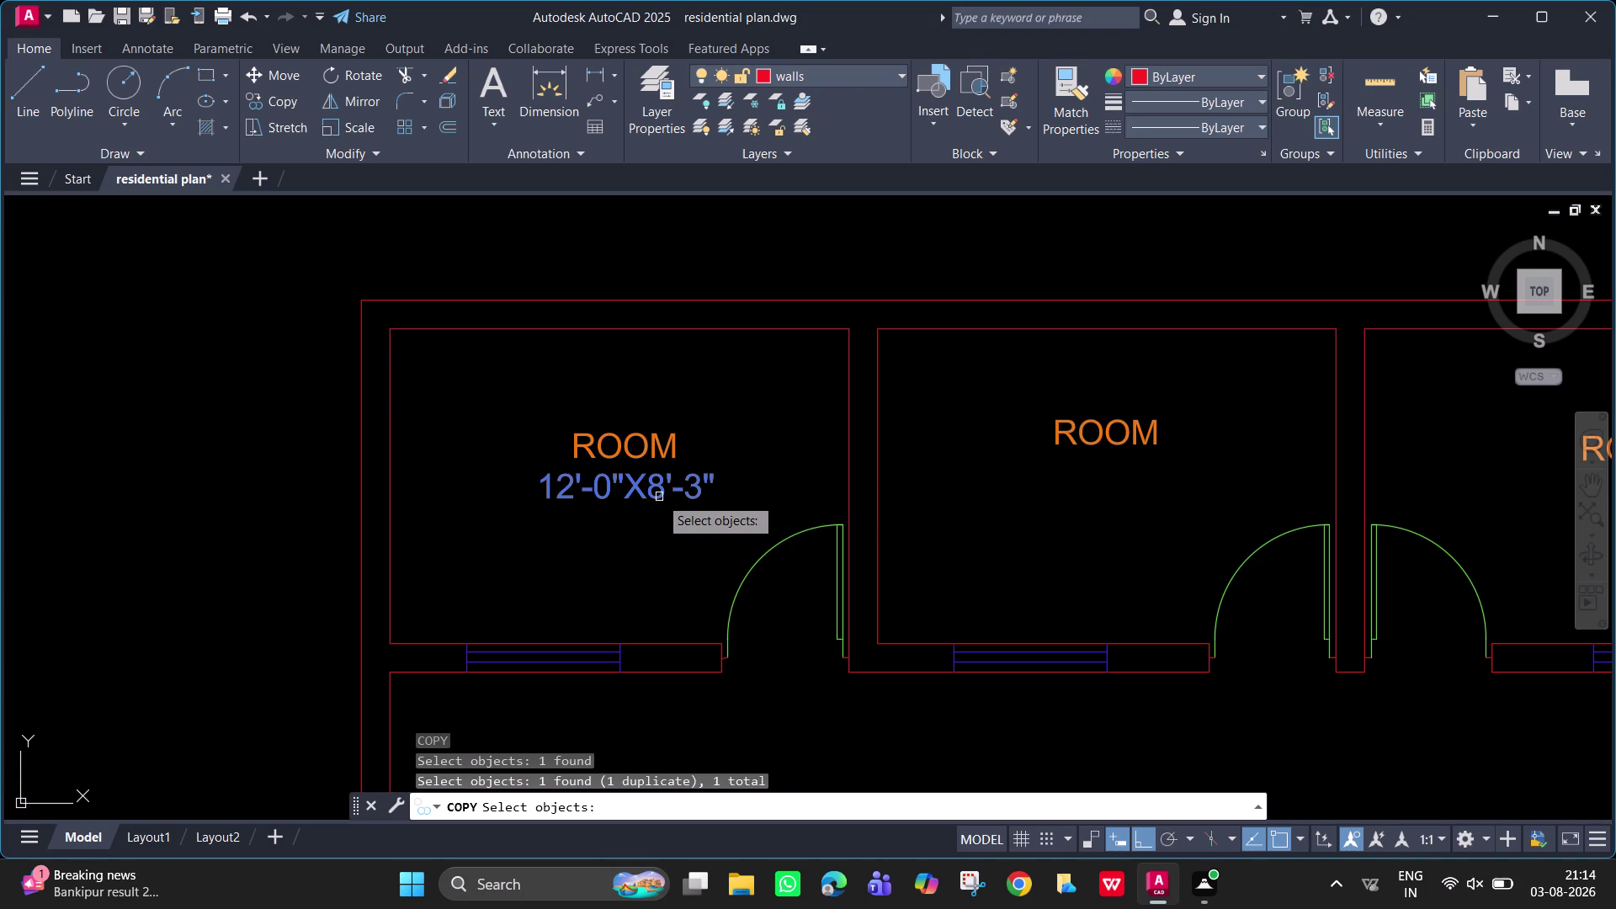
Copy the 12'-0"X8'-3" size label into the middle and right rooms.
click(659, 496)
key(space)
click(659, 496)
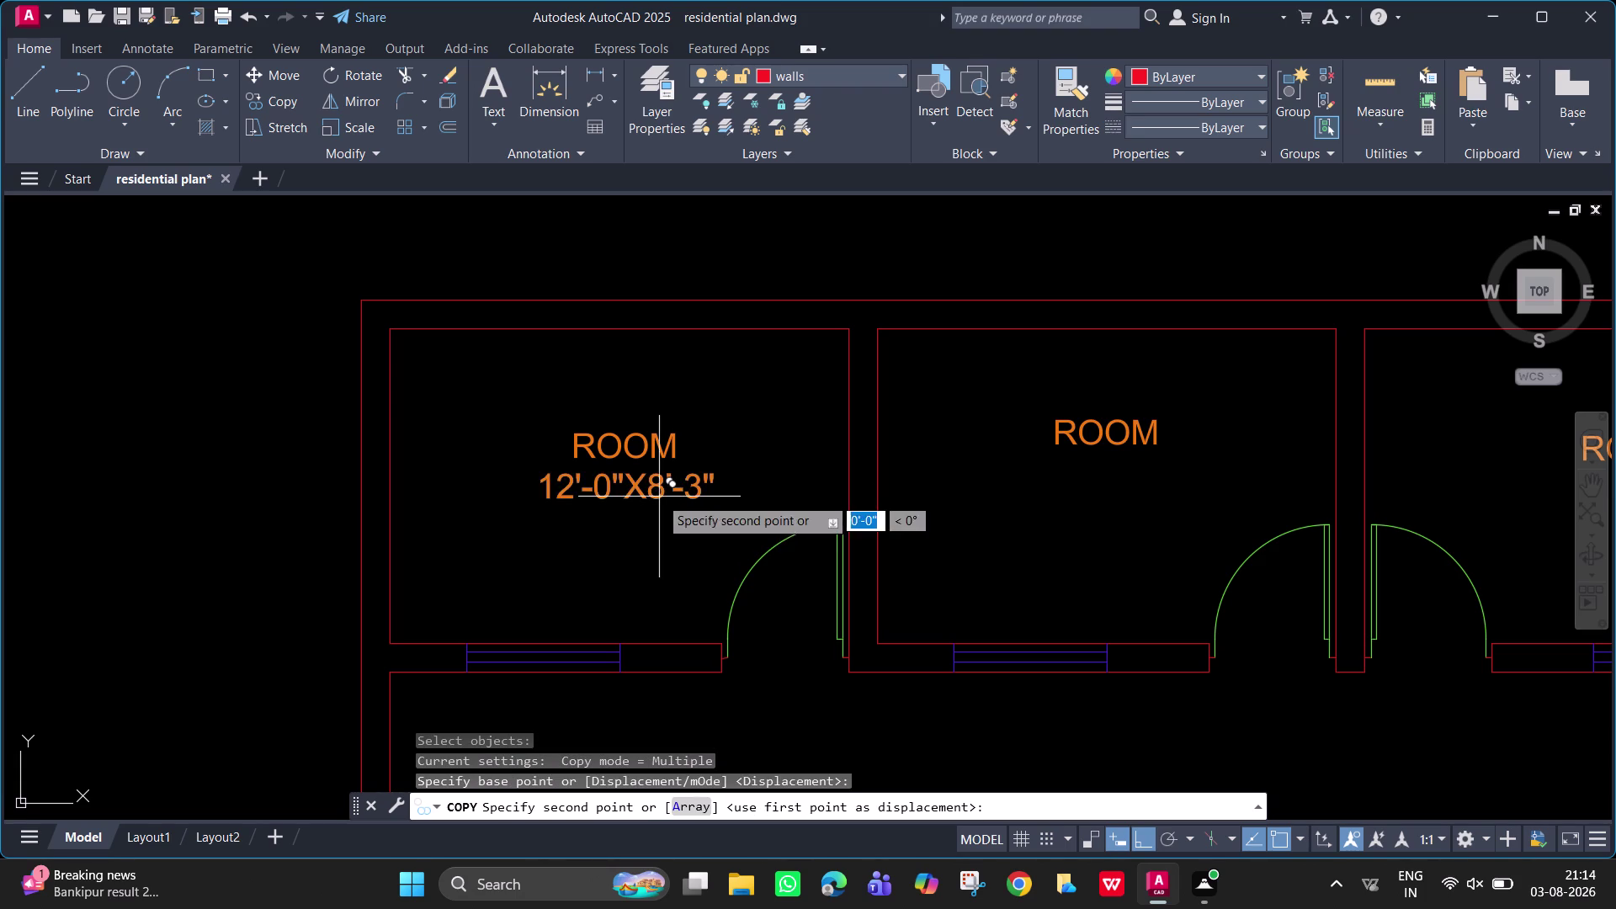
click(1135, 471)
middle_drag(1492, 462, 1324, 479)
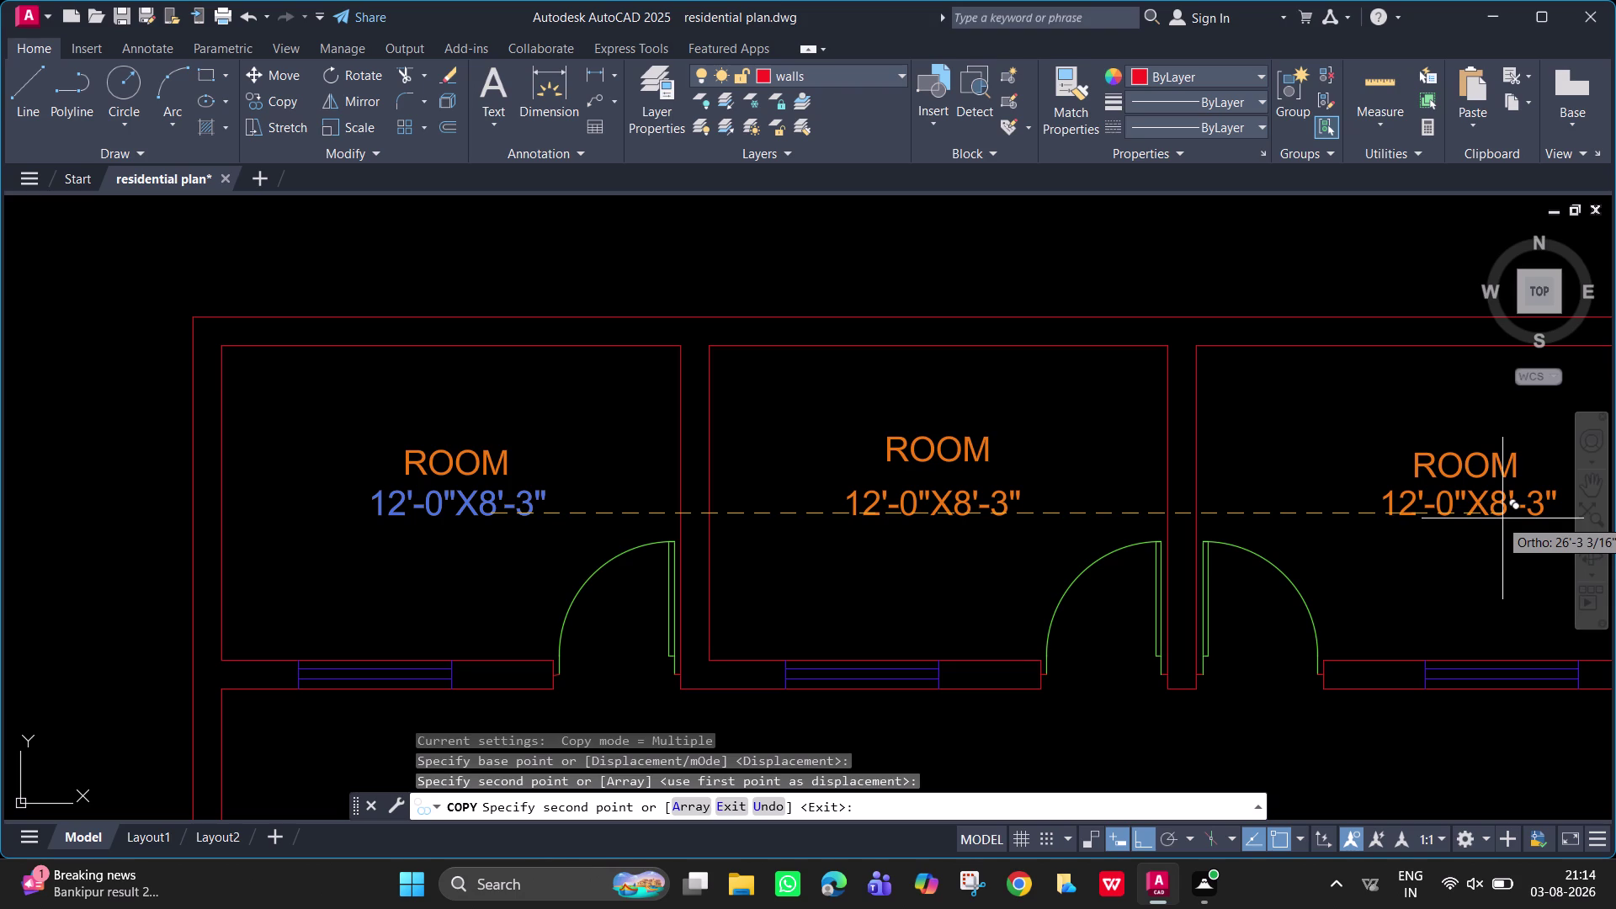
click(1498, 518)
key(Escape)
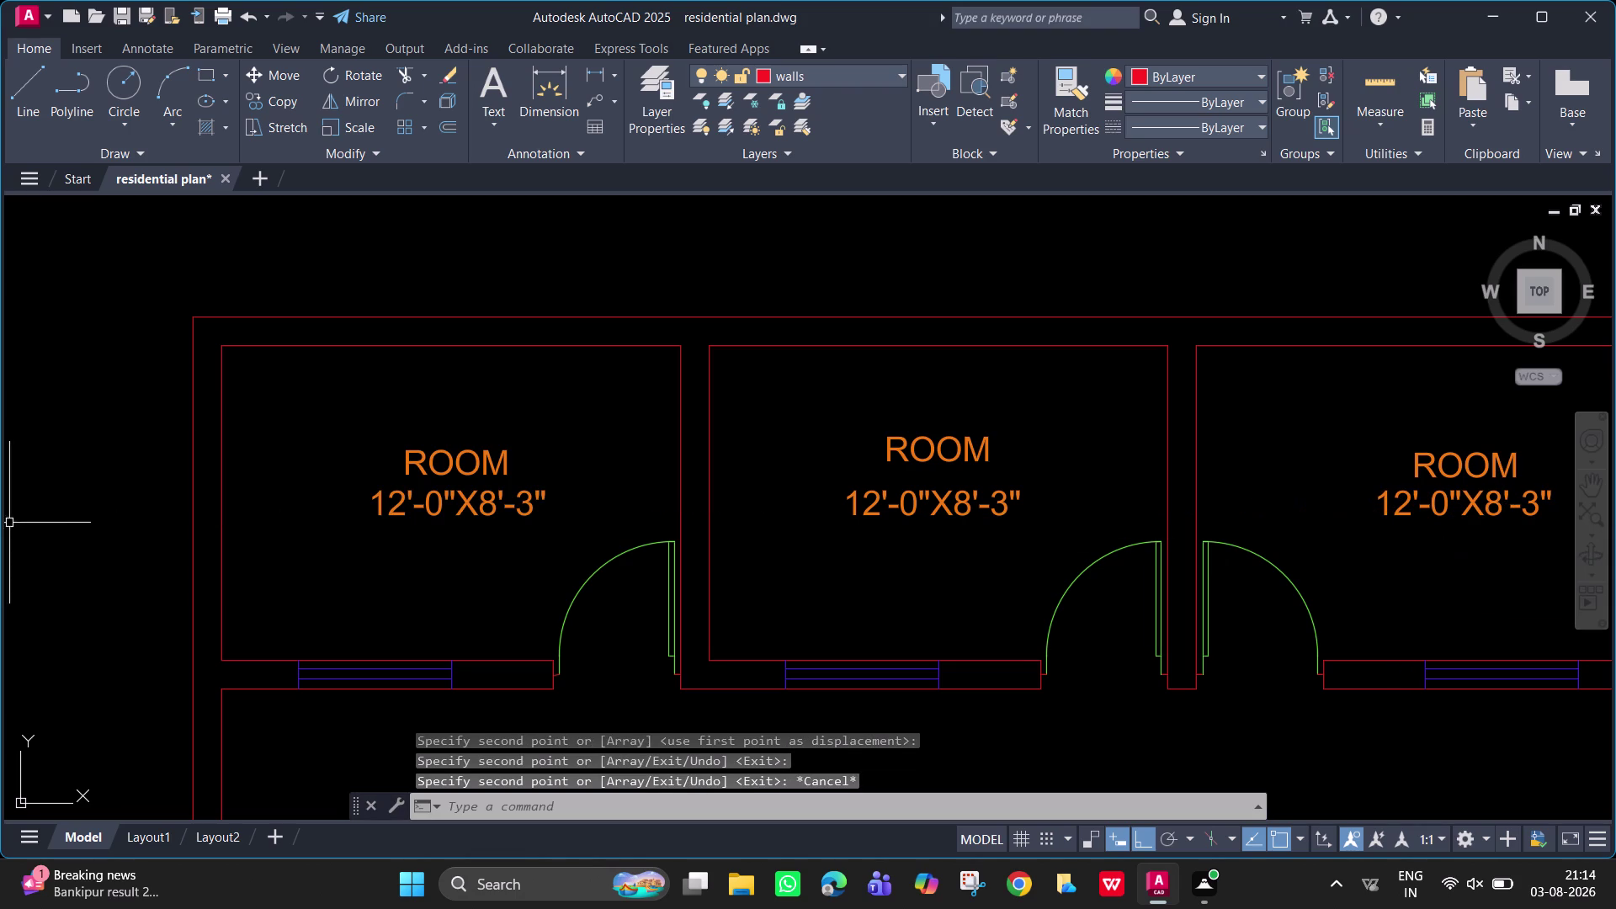
Delete the middle room's ROOM label and copy the left room's ROOM label there, above the size.
click(932, 452)
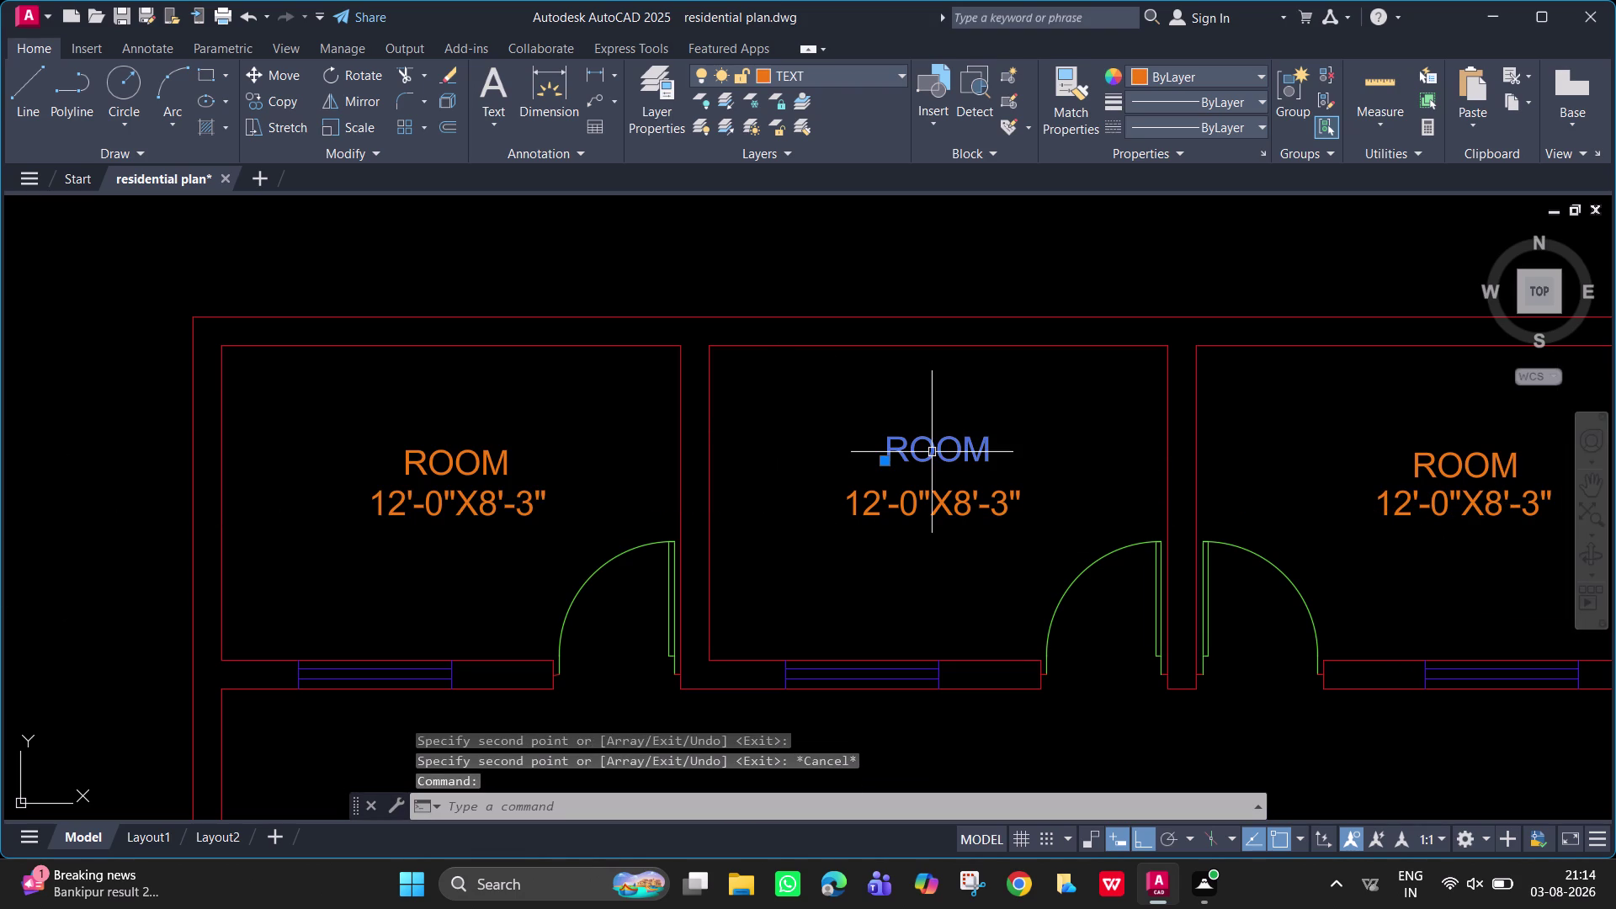
key(Delete)
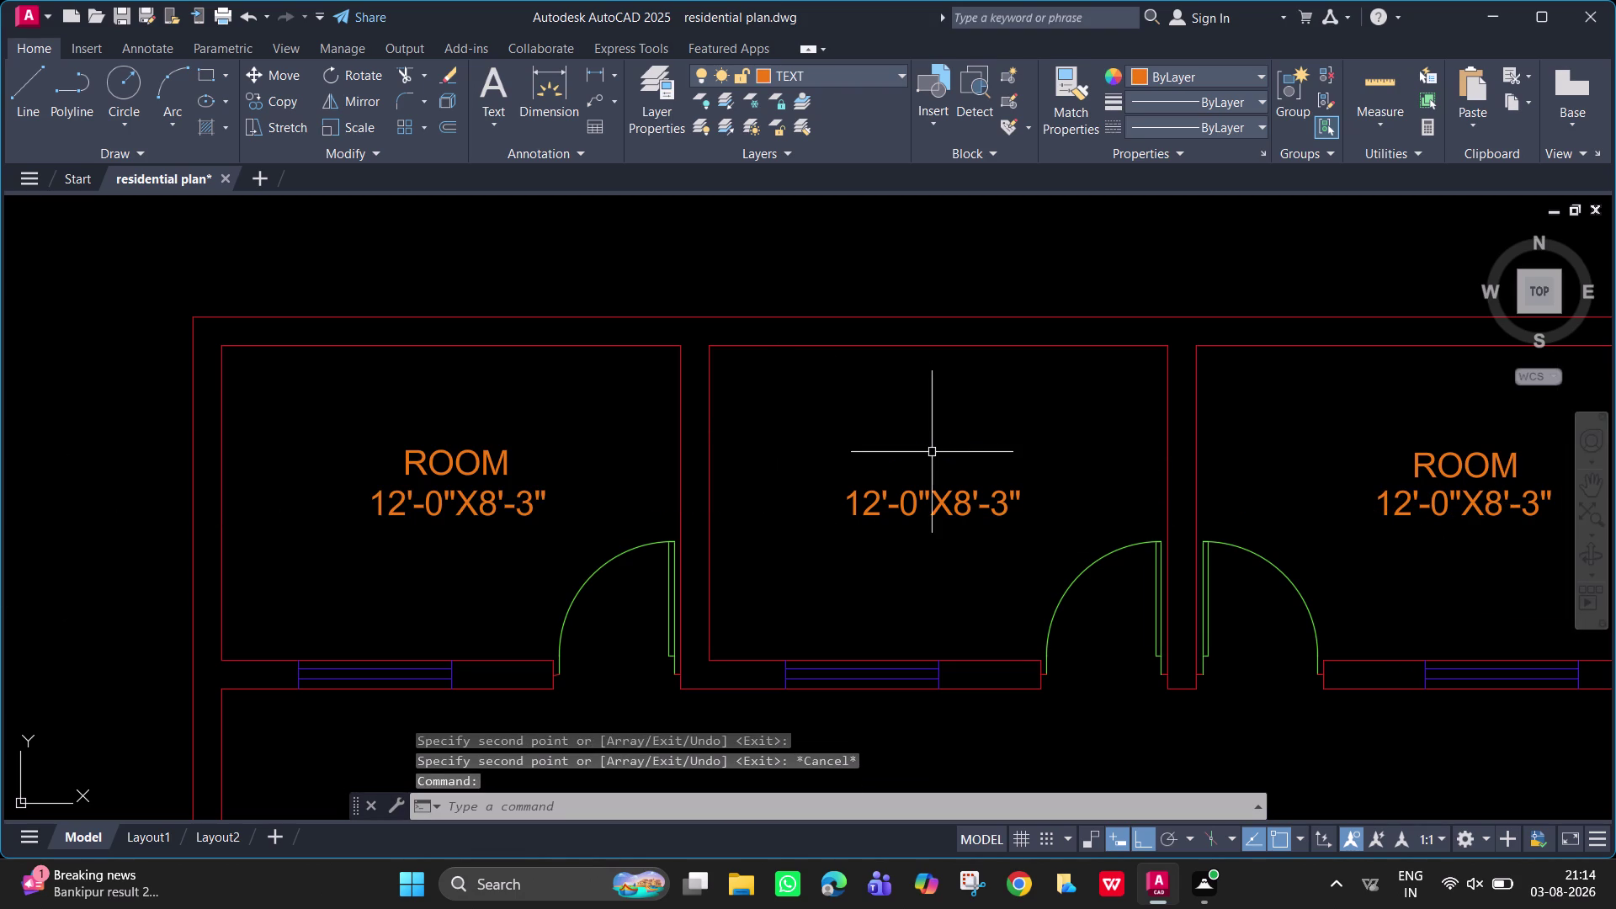
click(472, 459)
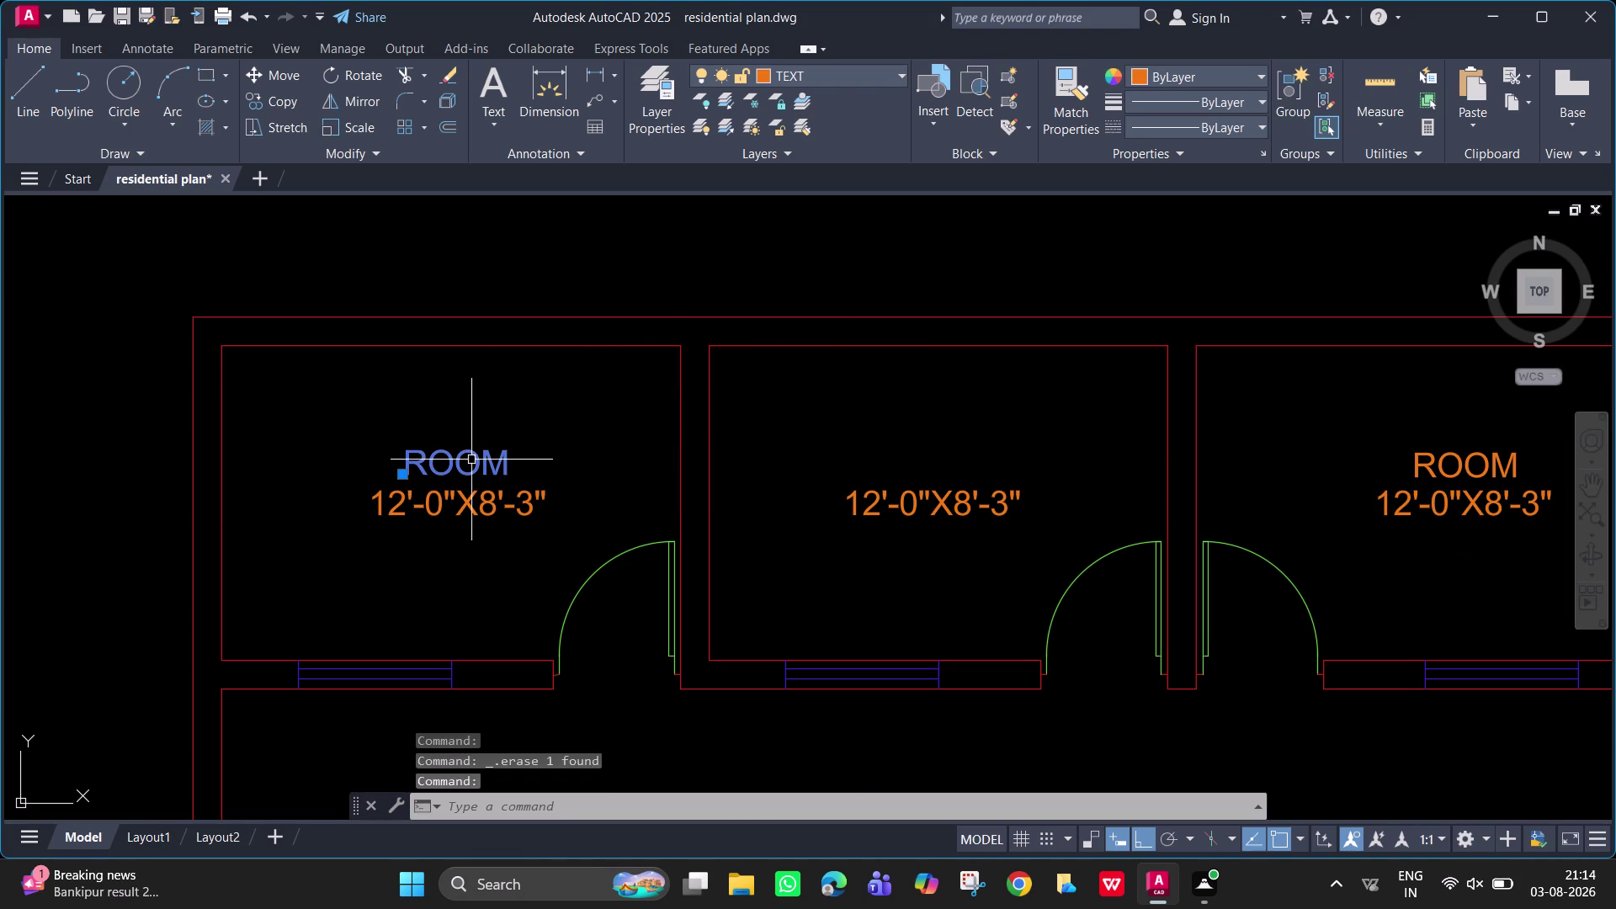
text(CO)
key(space)
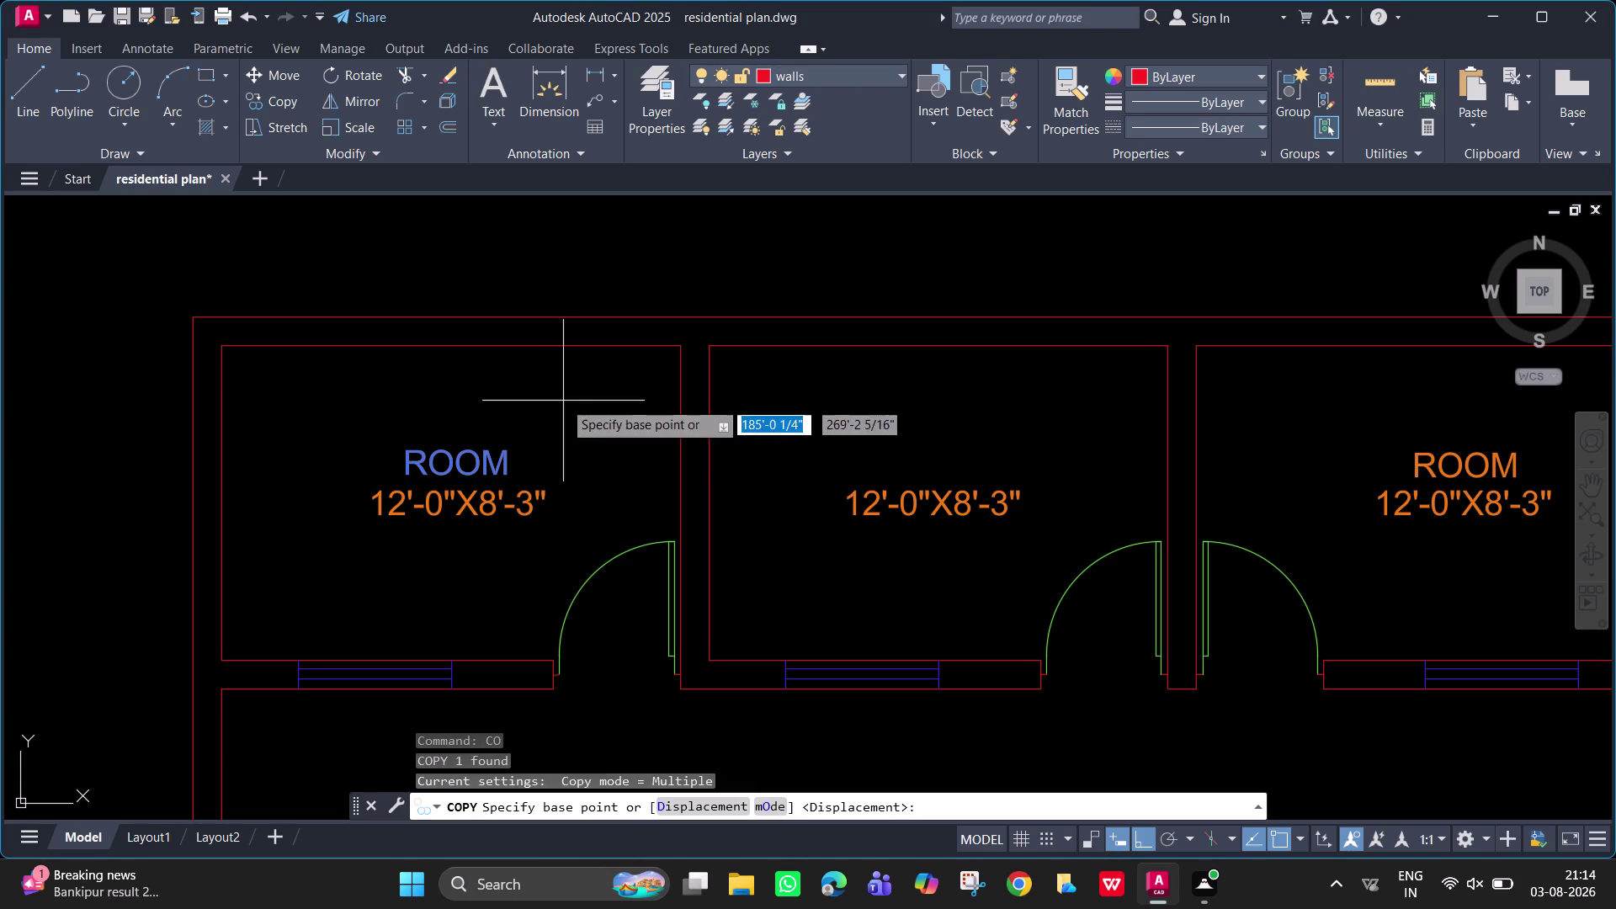
click(451, 472)
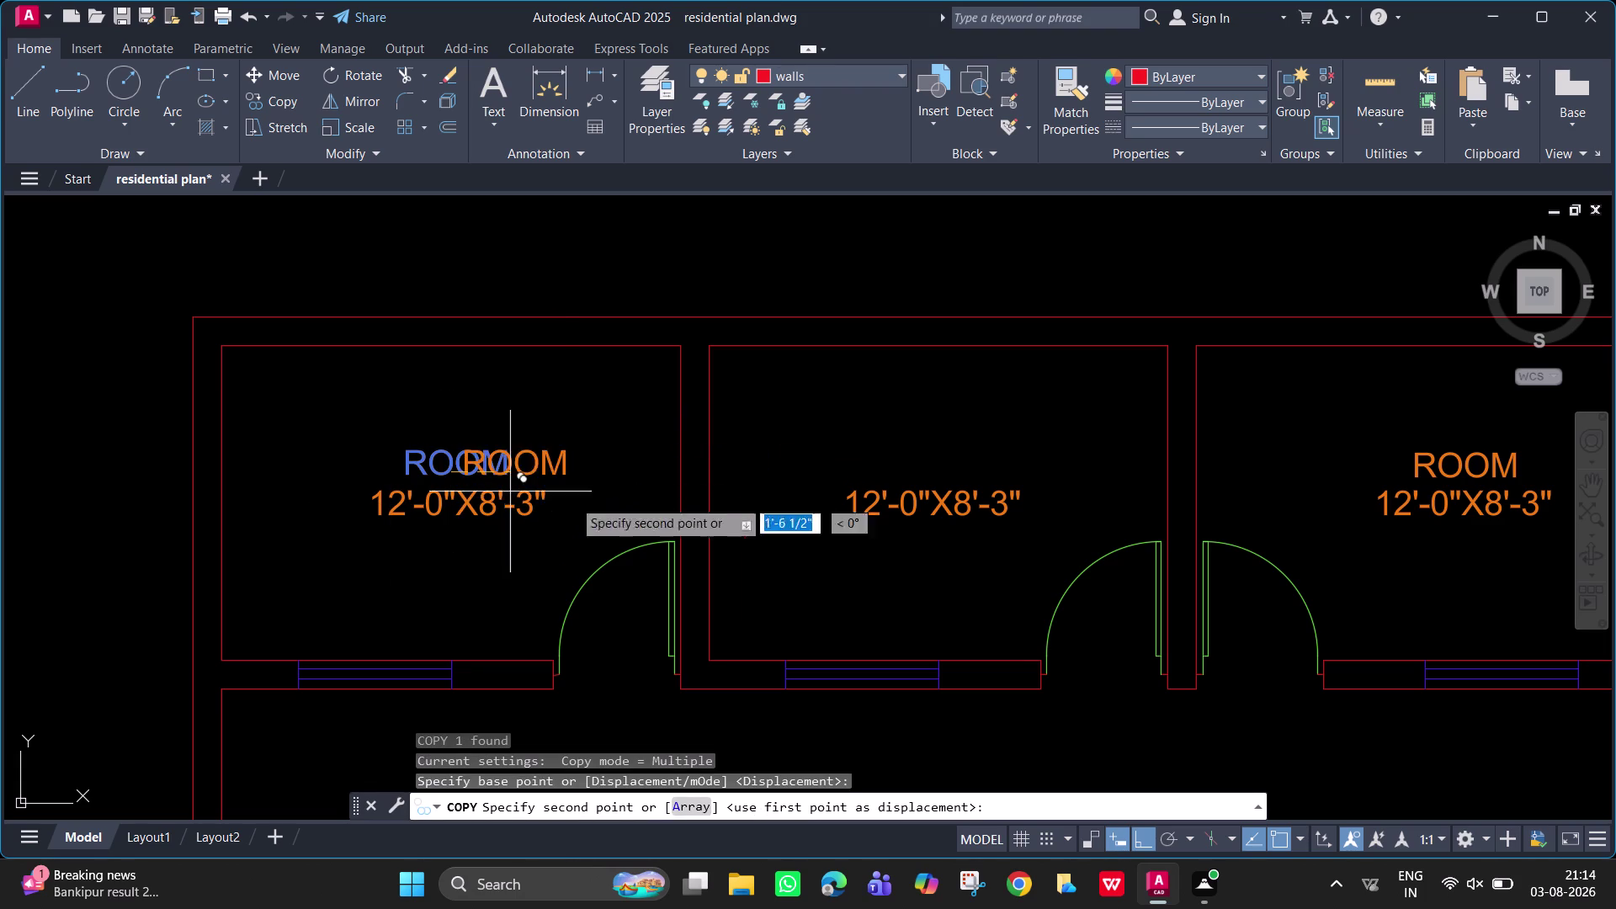
click(935, 500)
key(Escape)
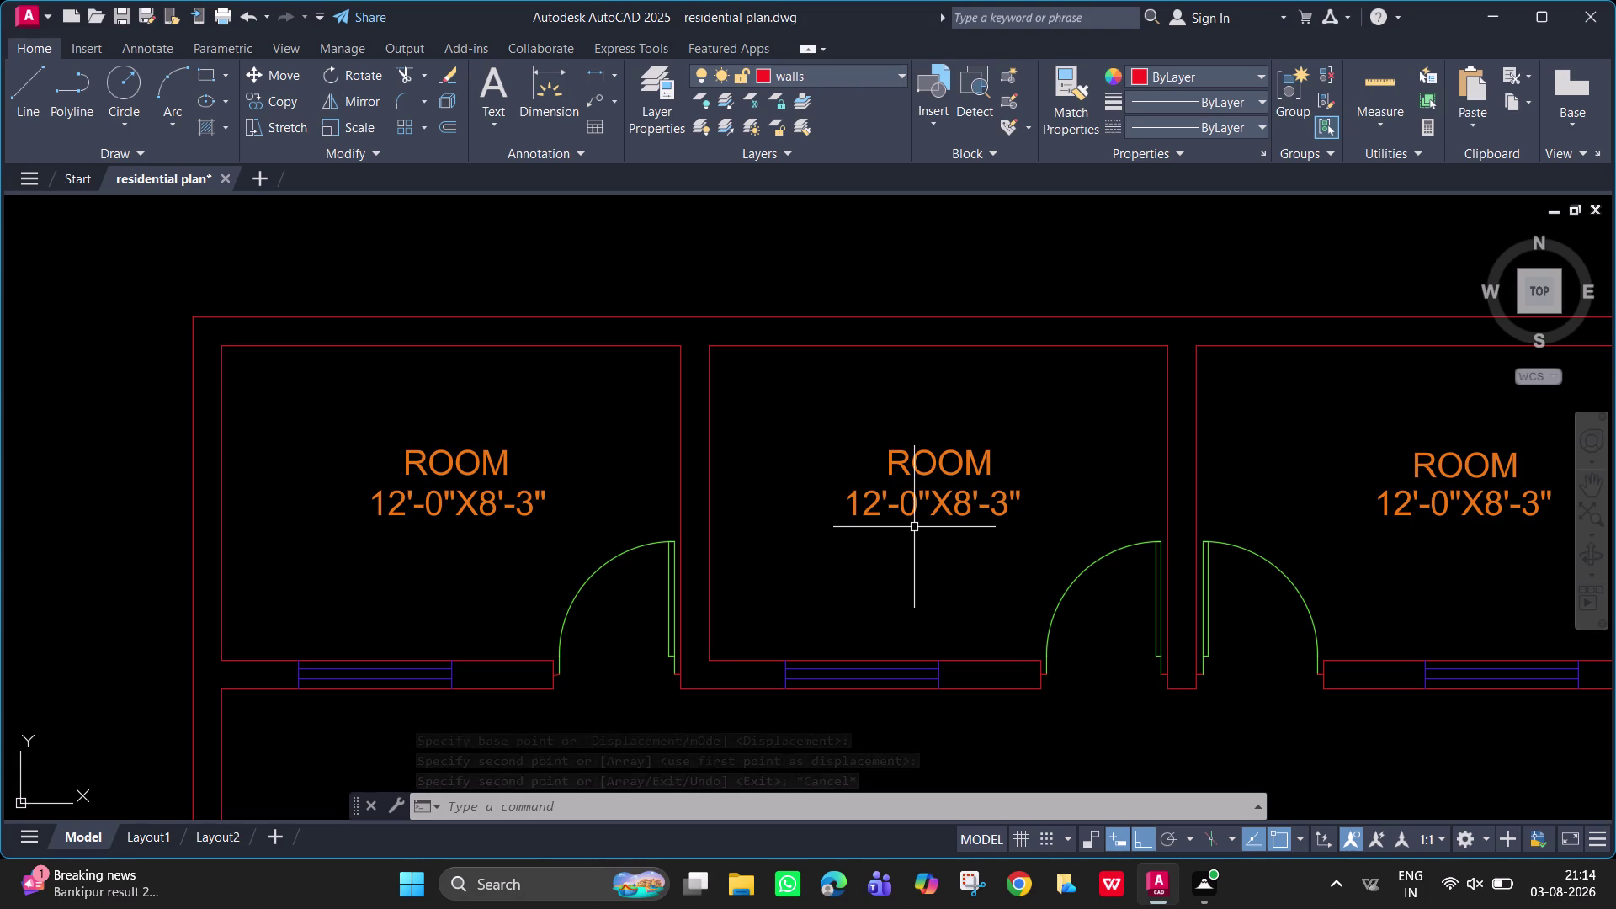
scroll(down, 3)
Copy the upper bedroom's BED ROOM label straight down, just below the original.
middle_drag(1046, 468, 912, 213)
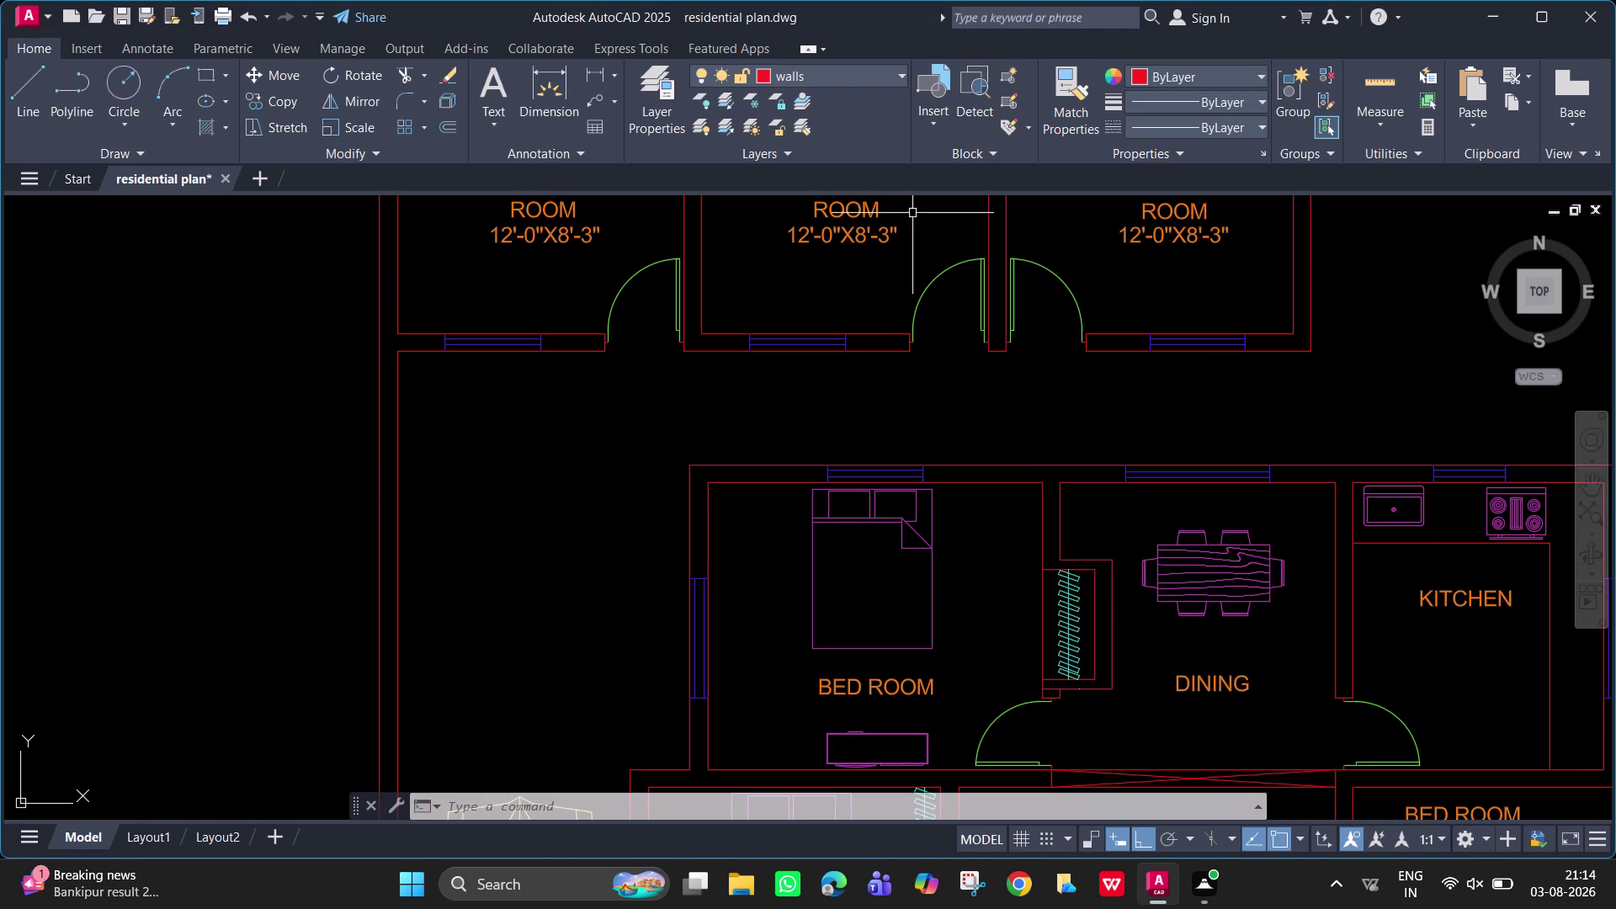
middle_drag(989, 584, 987, 402)
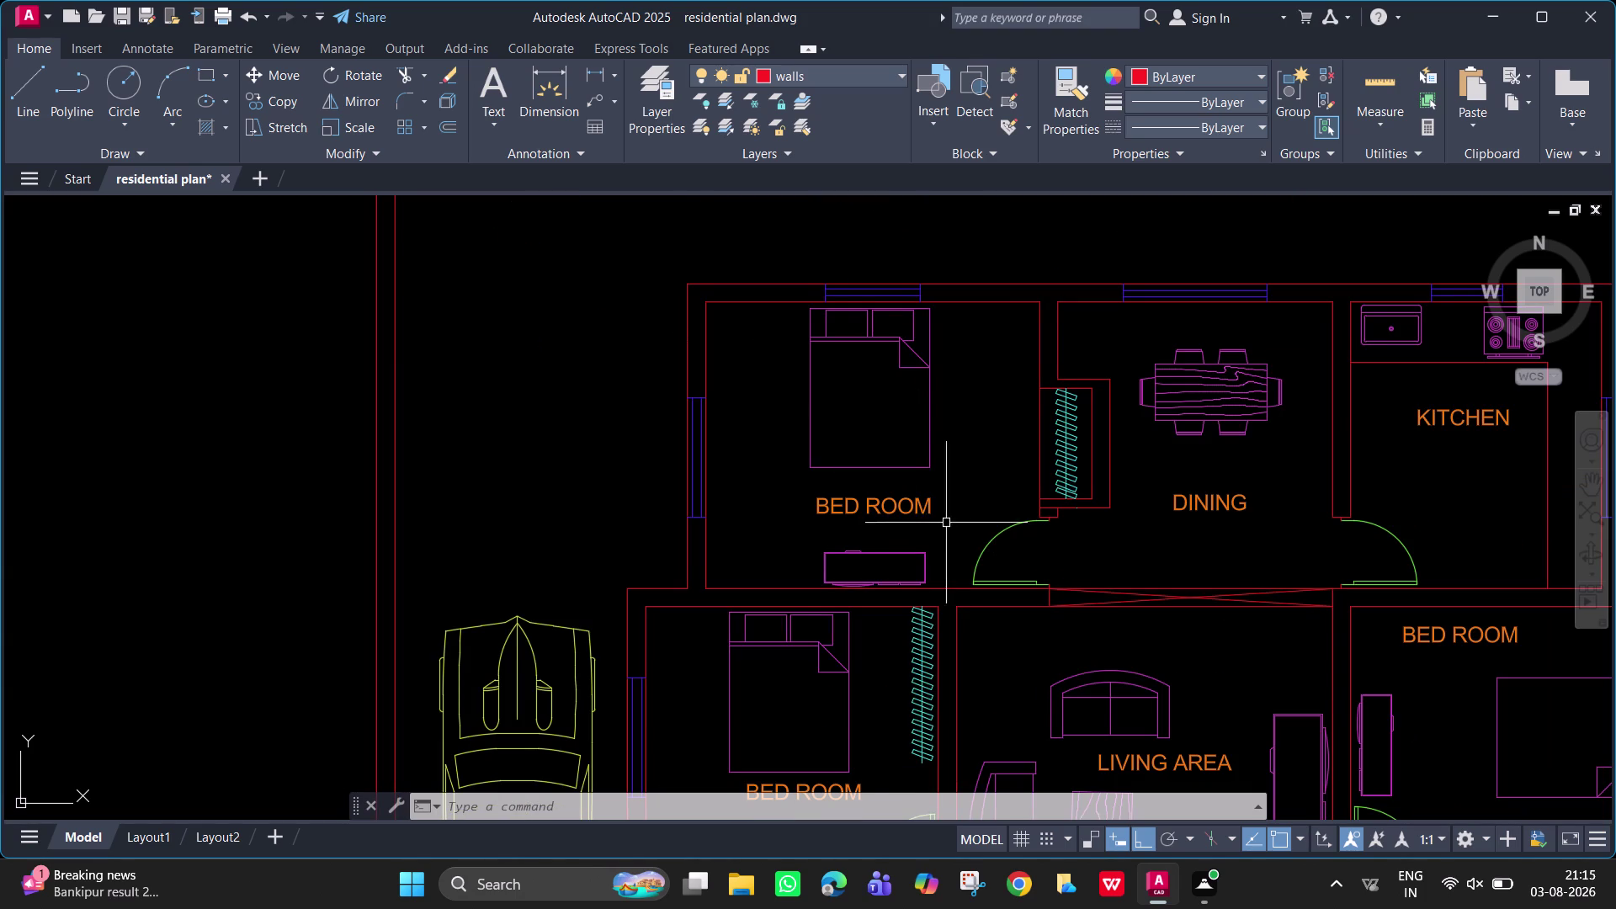
middle_drag(939, 520, 943, 499)
scroll(down, 3)
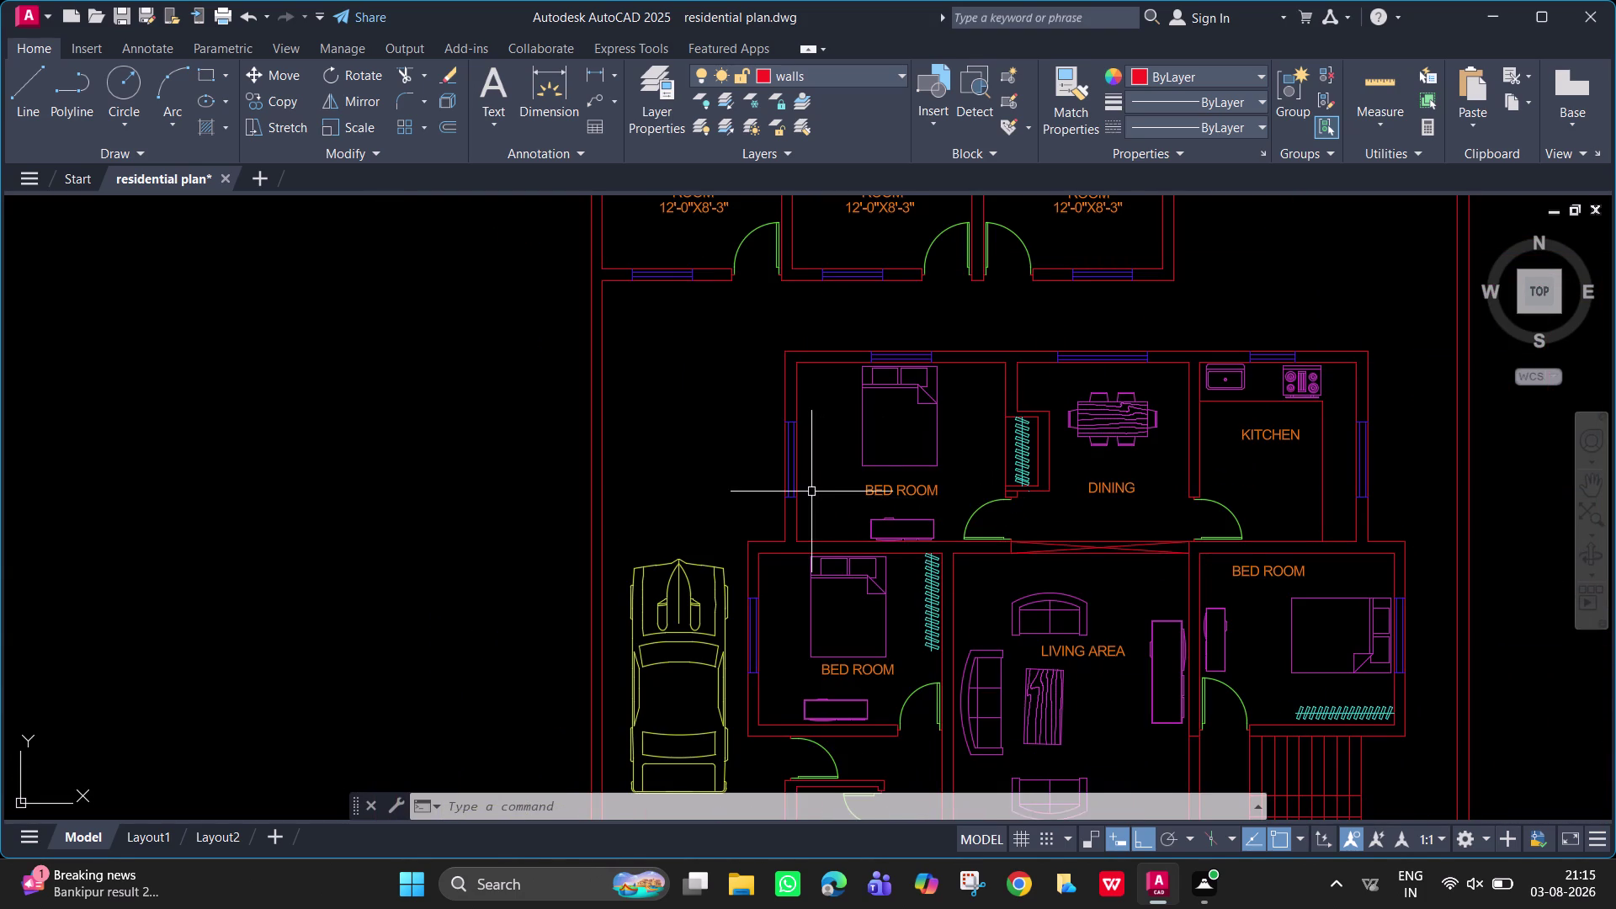
click(908, 488)
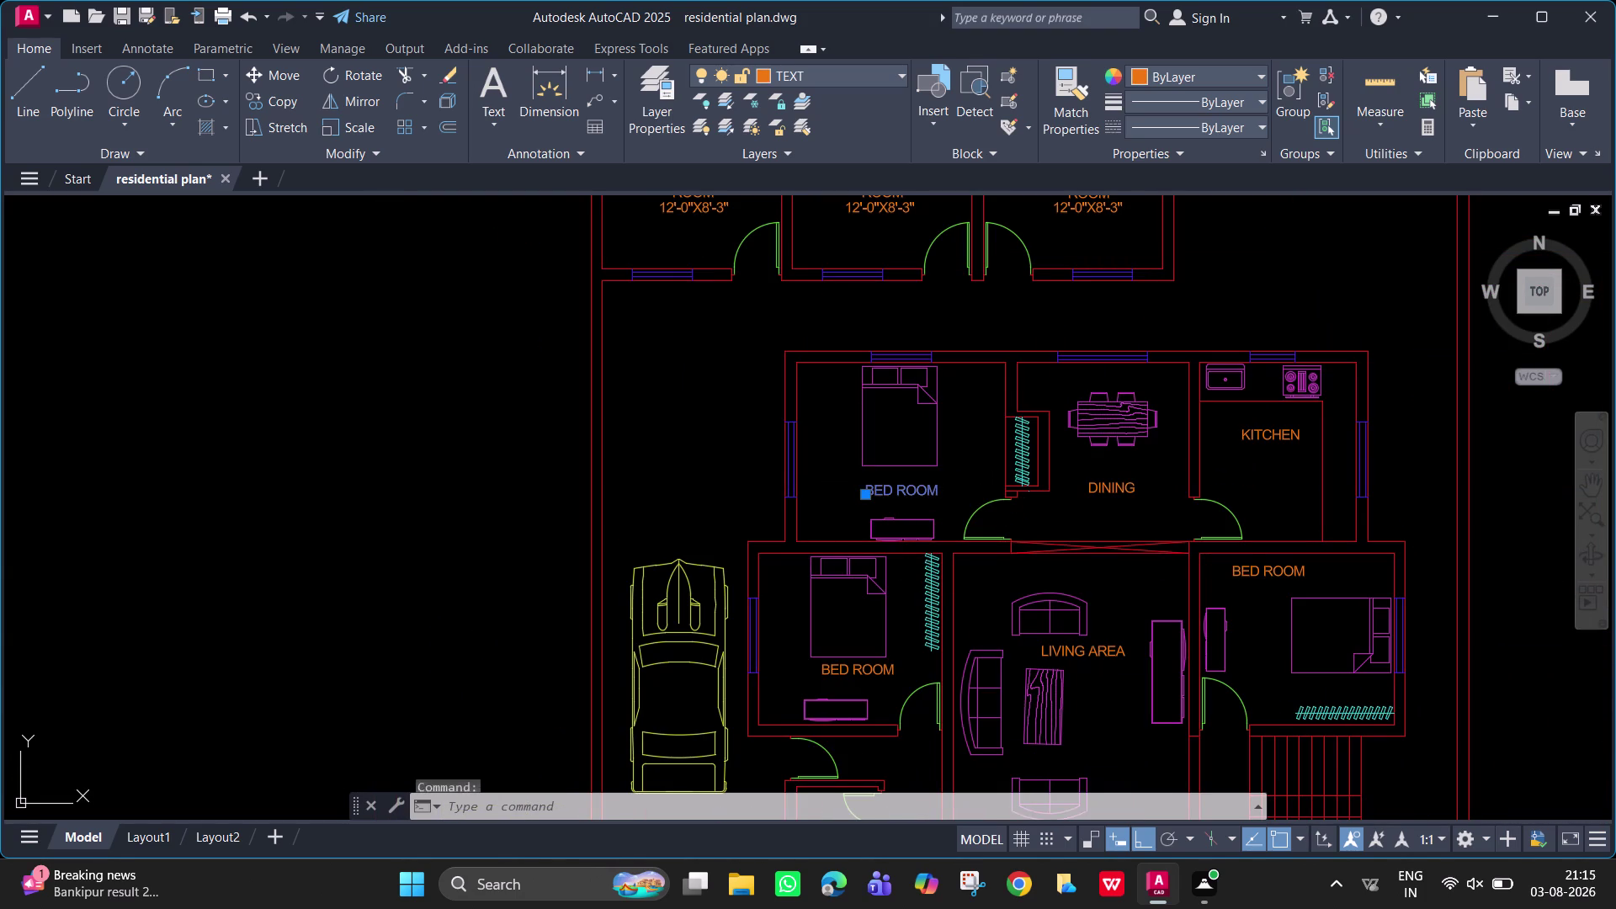
text(CO)
key(space)
click(908, 488)
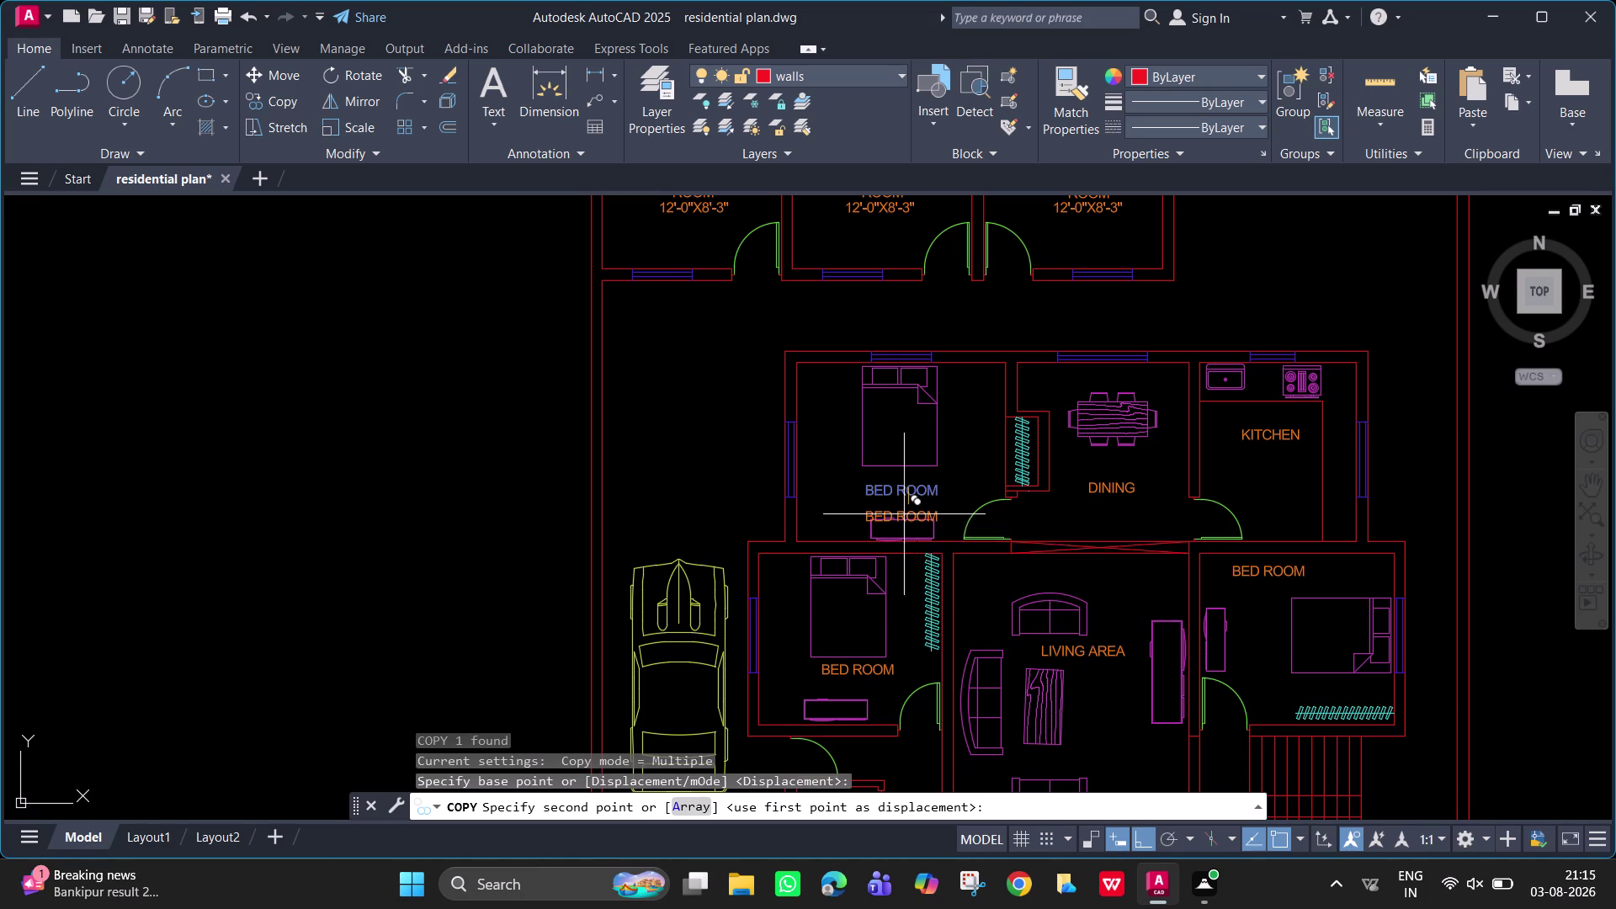
scroll(up, 3)
scroll(up, 3)
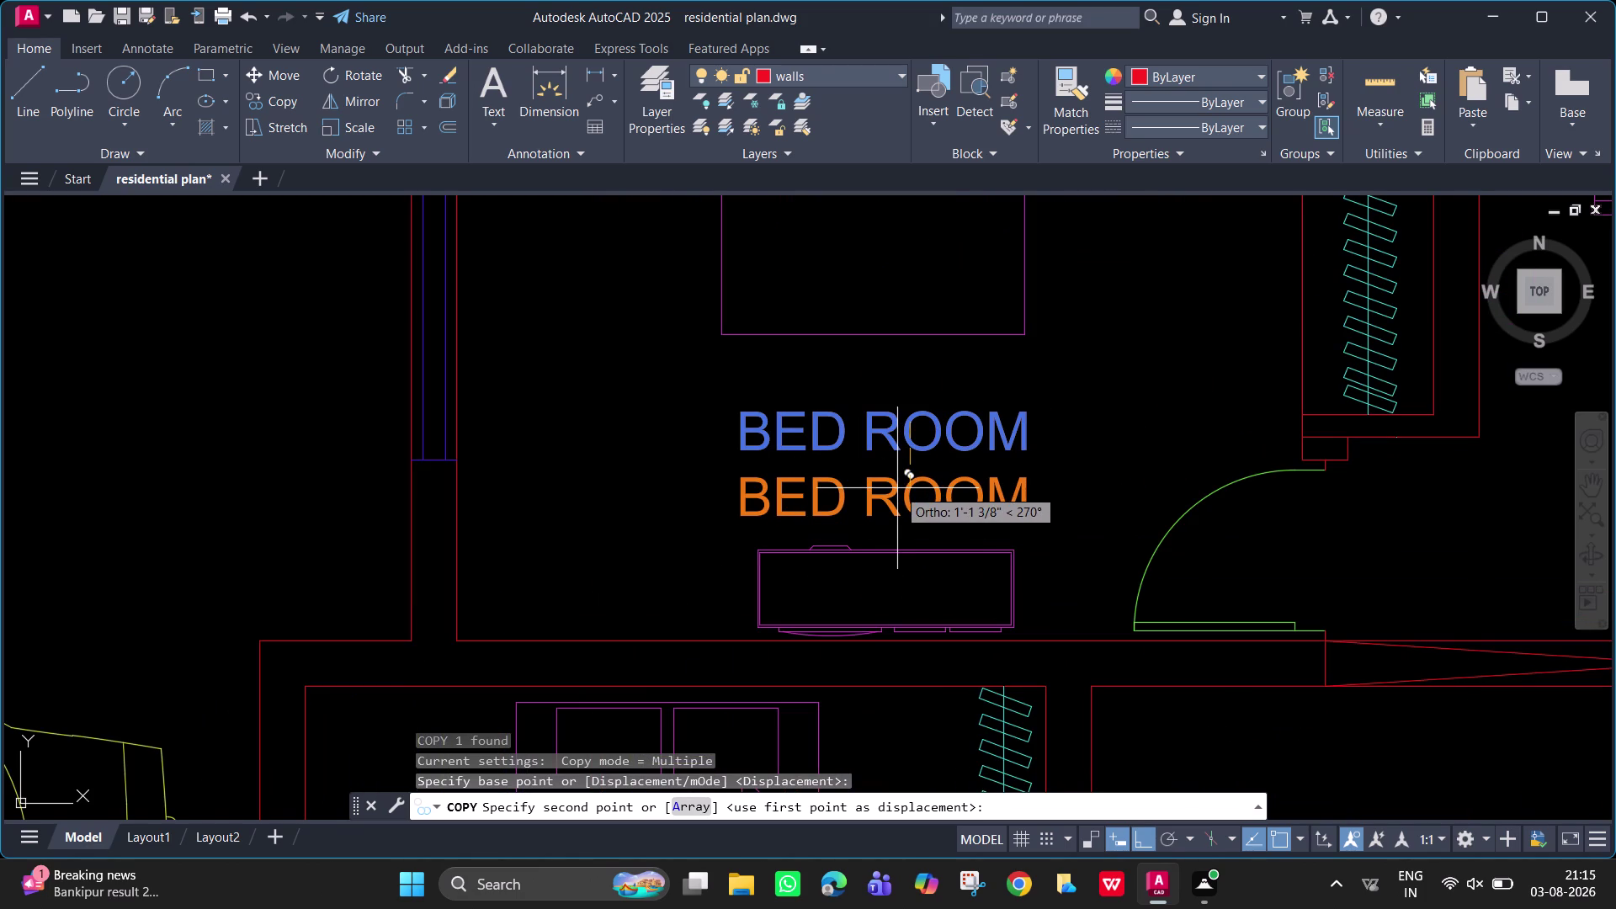
click(894, 488)
key(Escape)
Rewrite the copied BED ROOM text to read 14'-0"X12'-0".
double_click(912, 505)
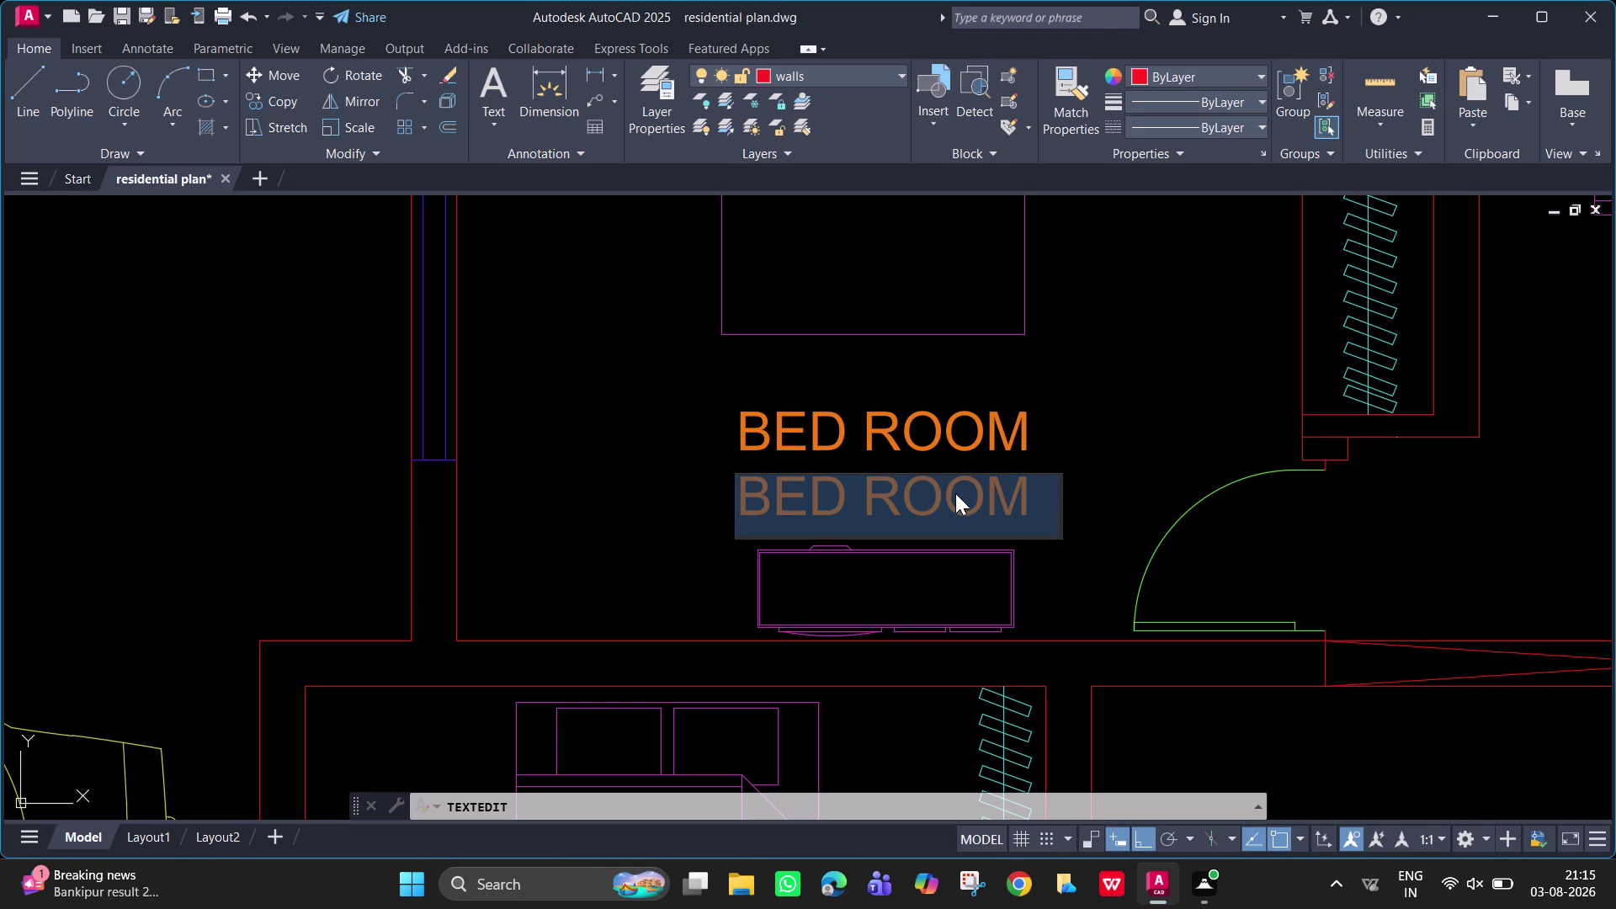
key(BackSpace)
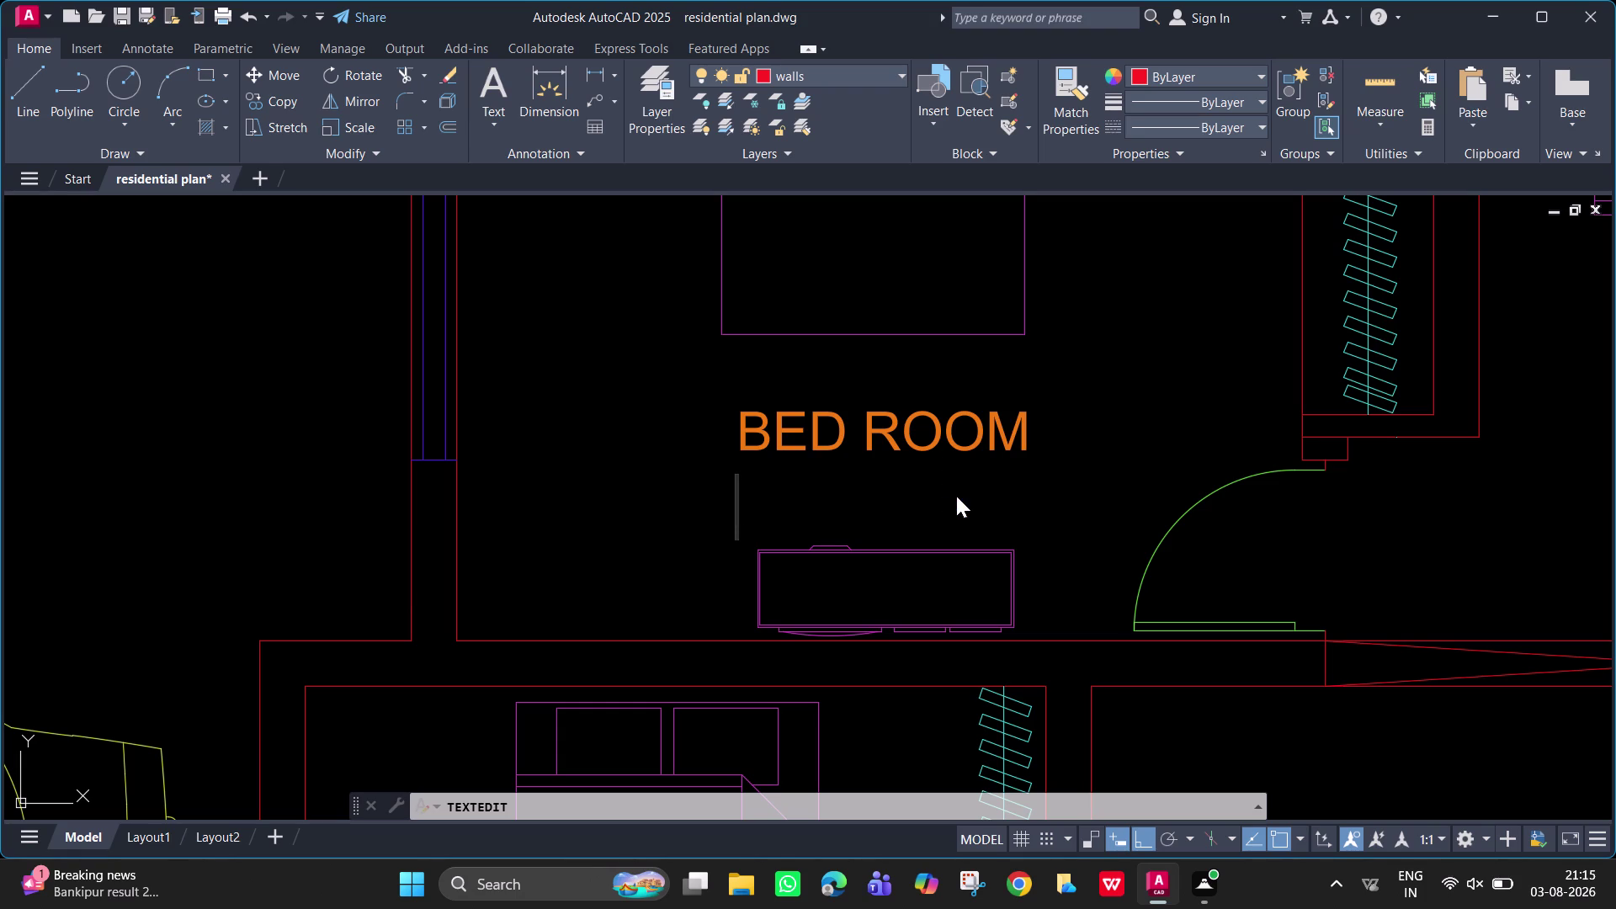
text(14')
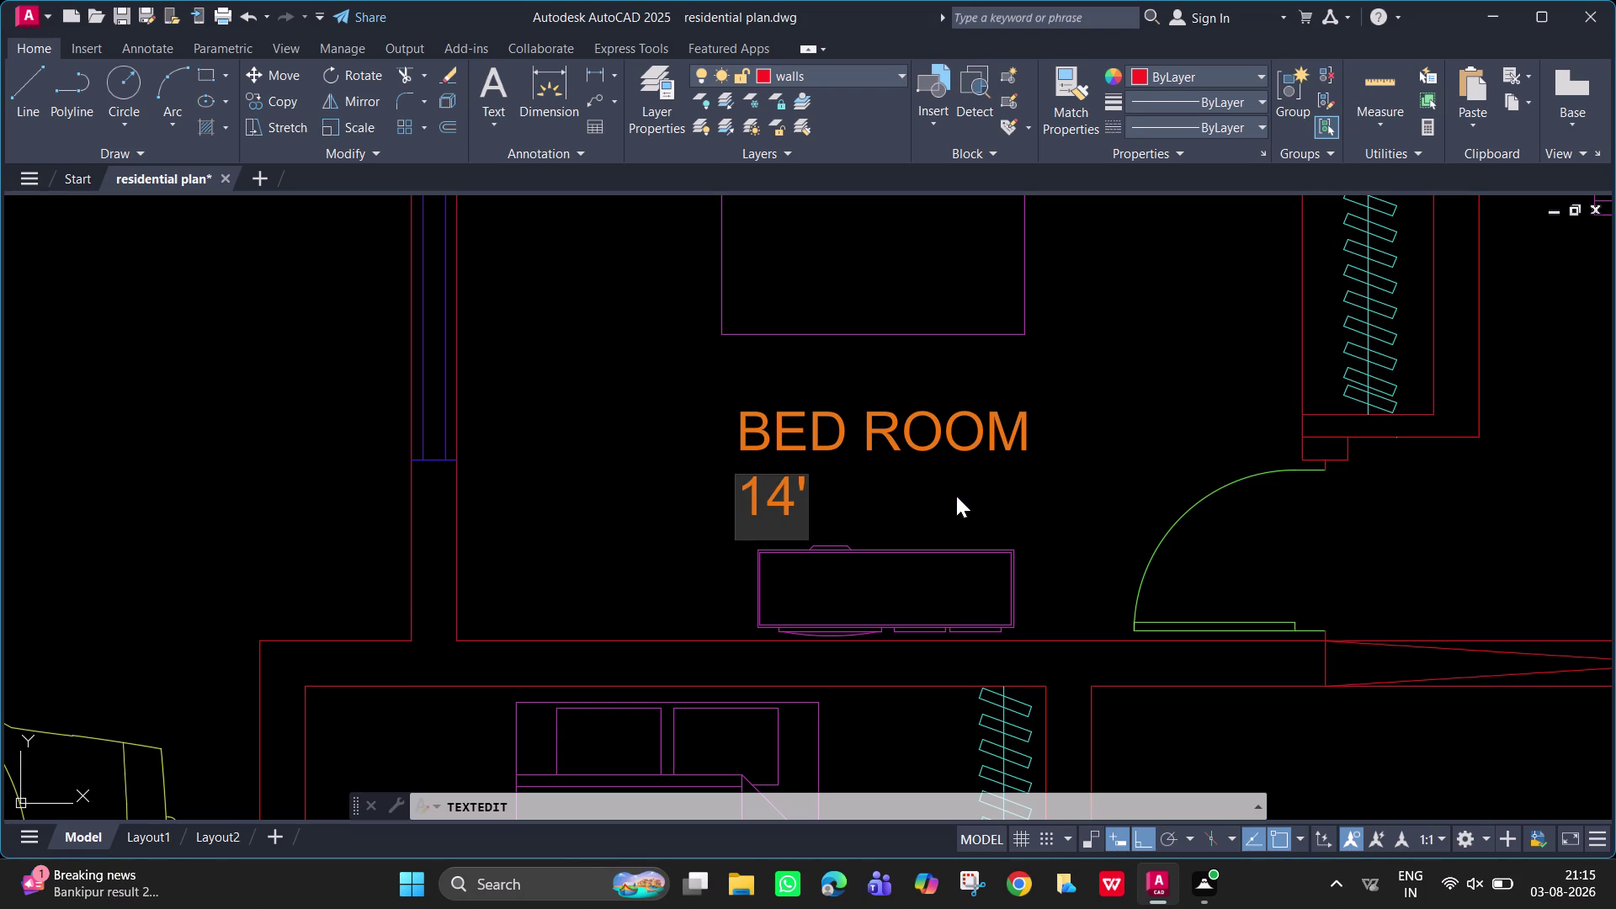
text(-0)
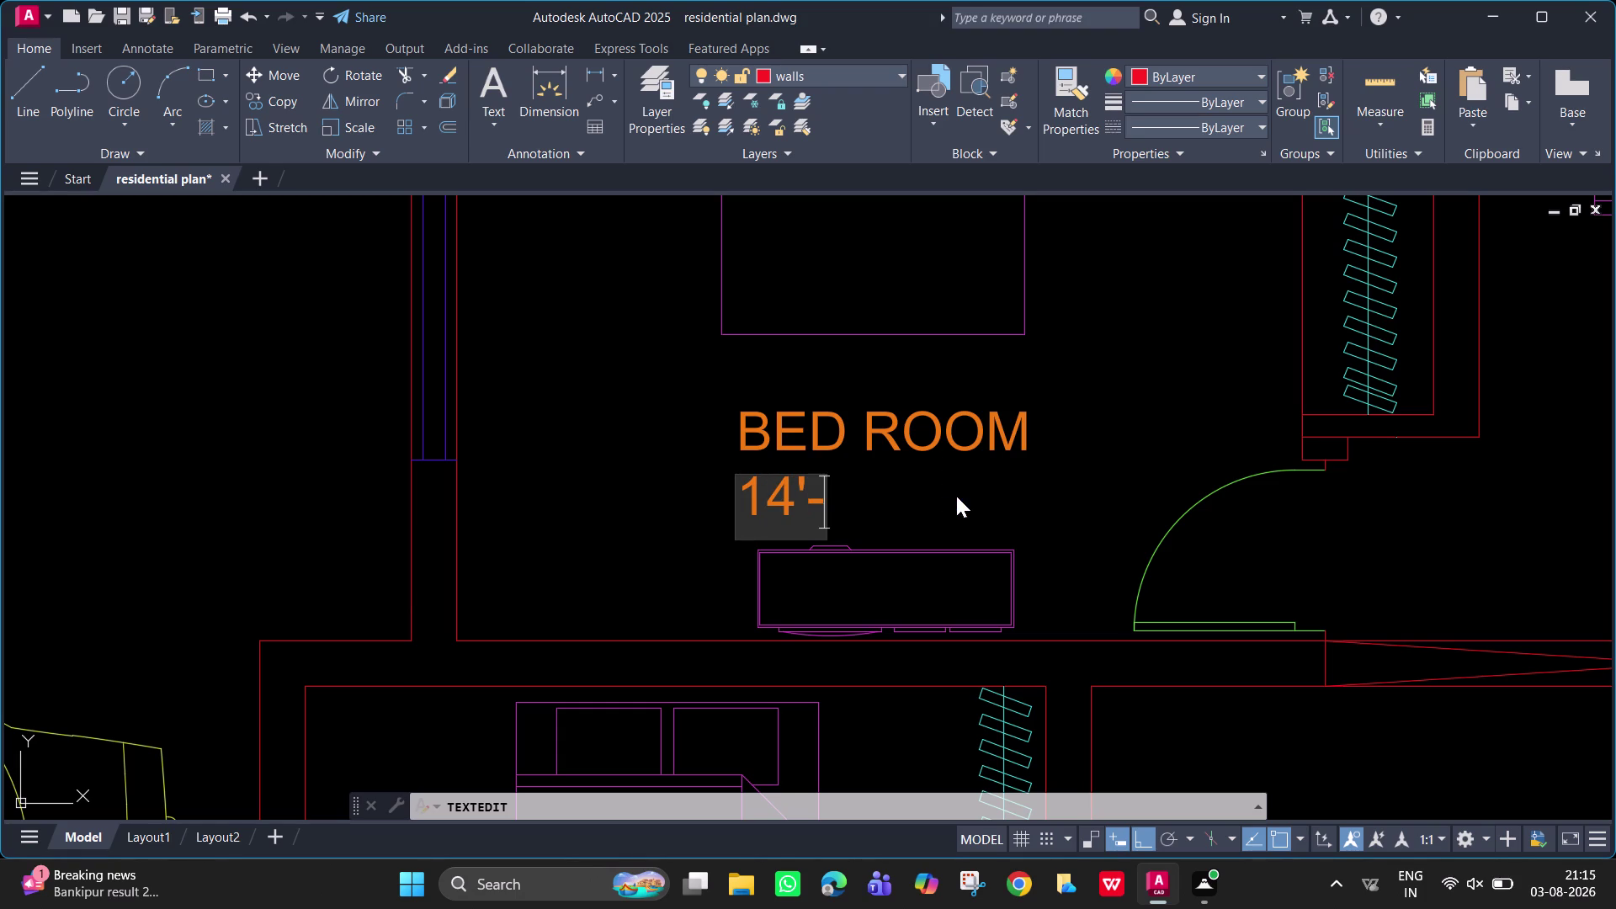
text(")
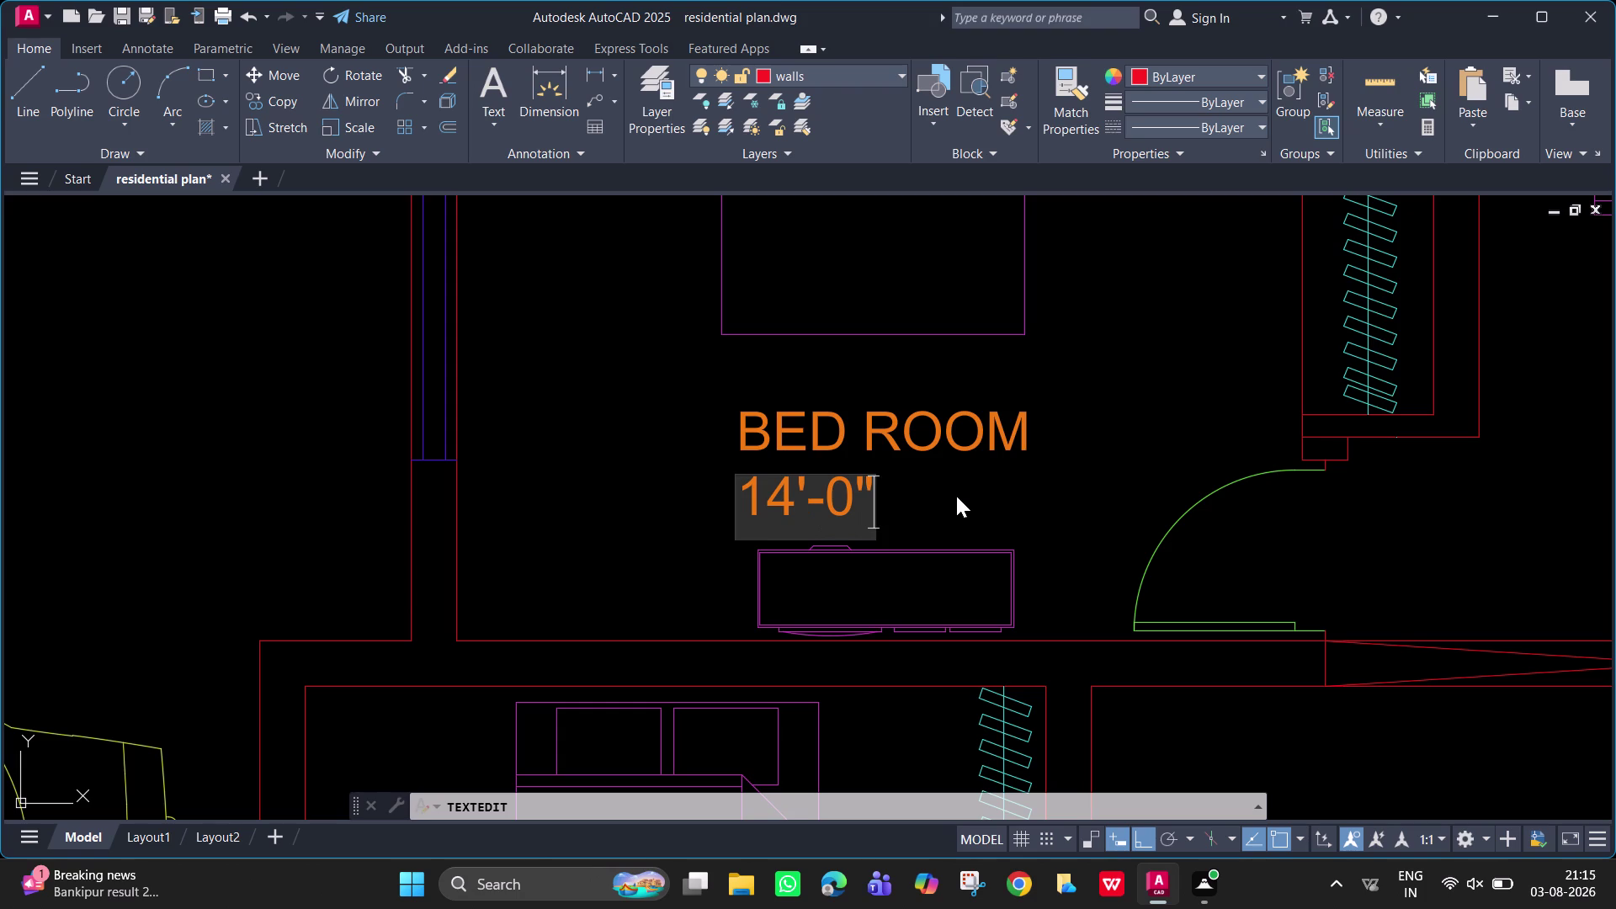
key(x)
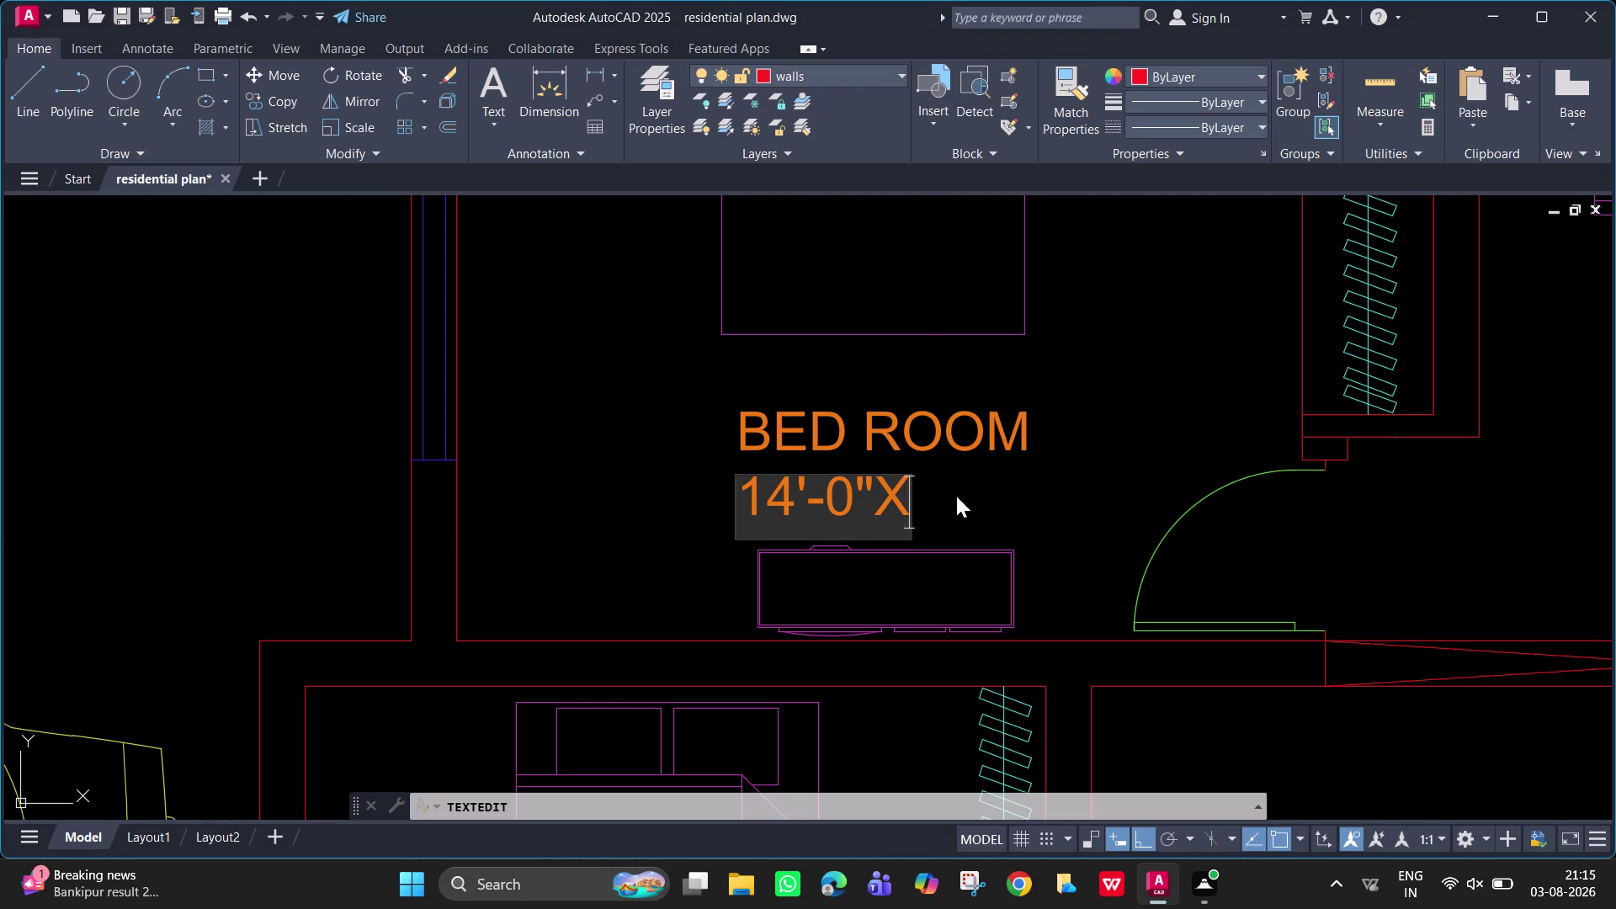
text(12')
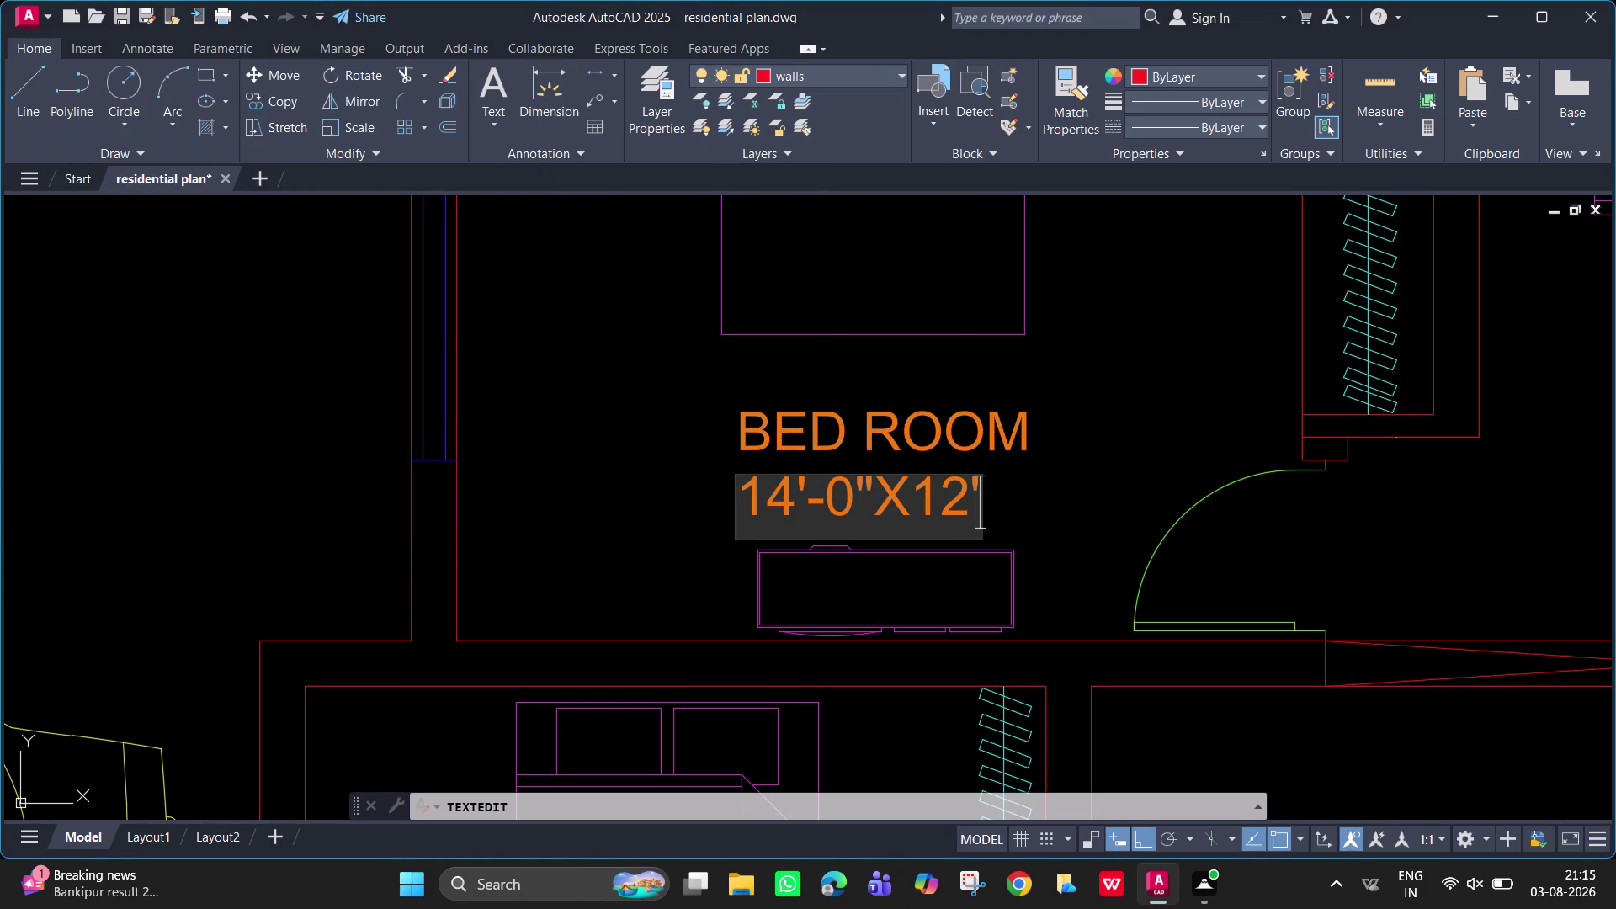
text(-0")
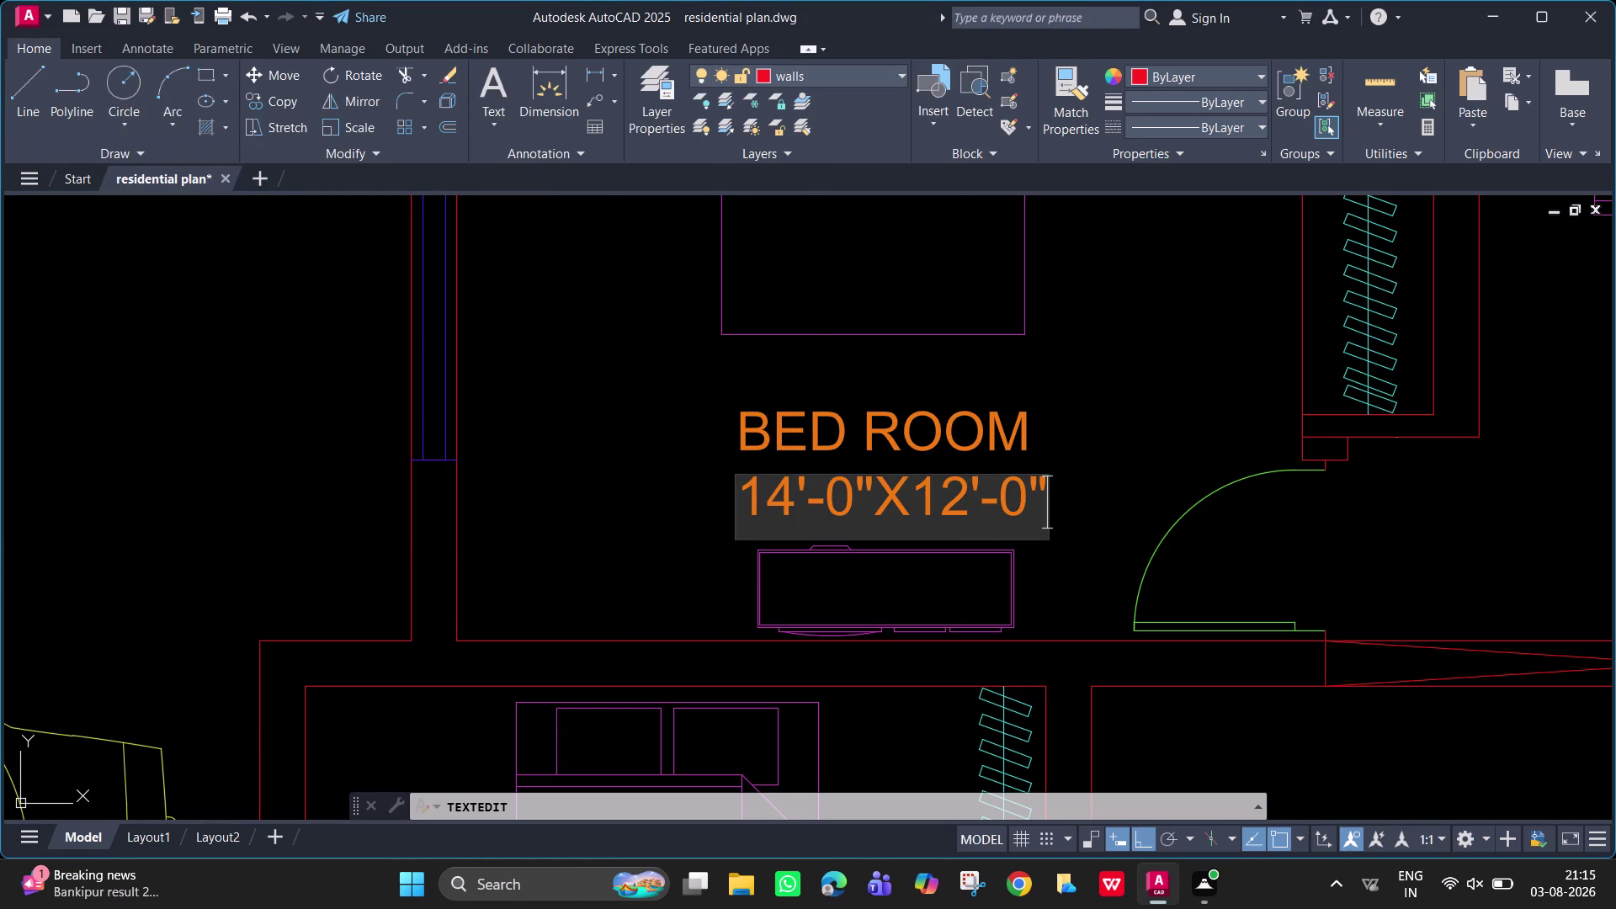
scroll(down, 3)
middle_drag(962, 460, 980, 908)
End text editing and pan the plan to show the BED ROOM and DINING labels.
scroll(down, 3)
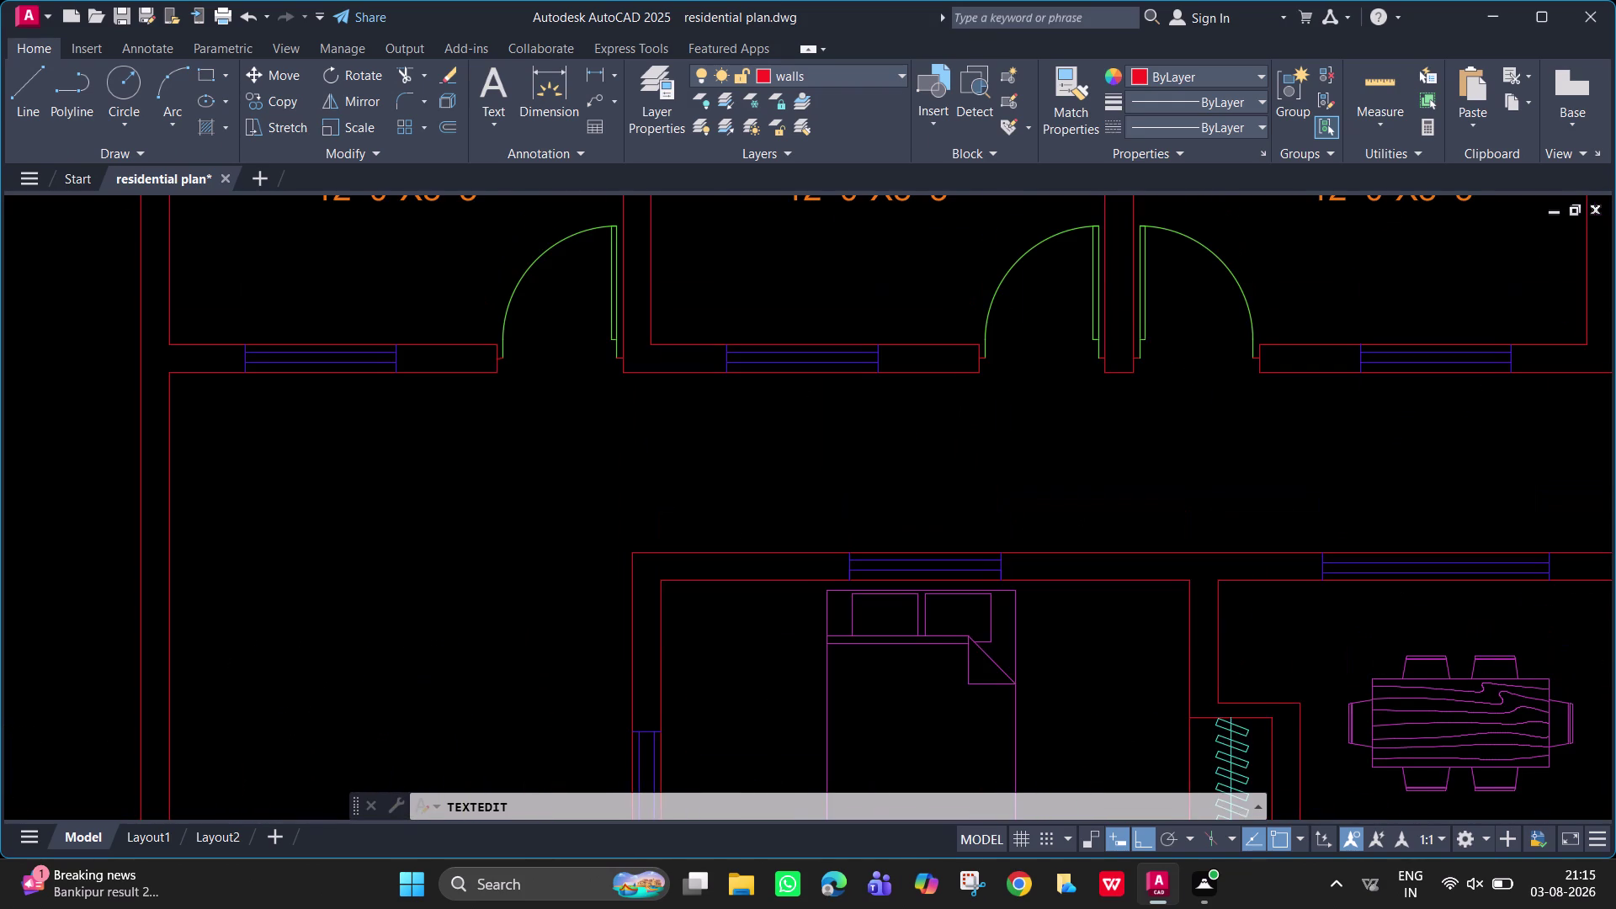
middle_drag(981, 908, 980, 891)
middle_drag(833, 528, 847, 696)
scroll(up, 3)
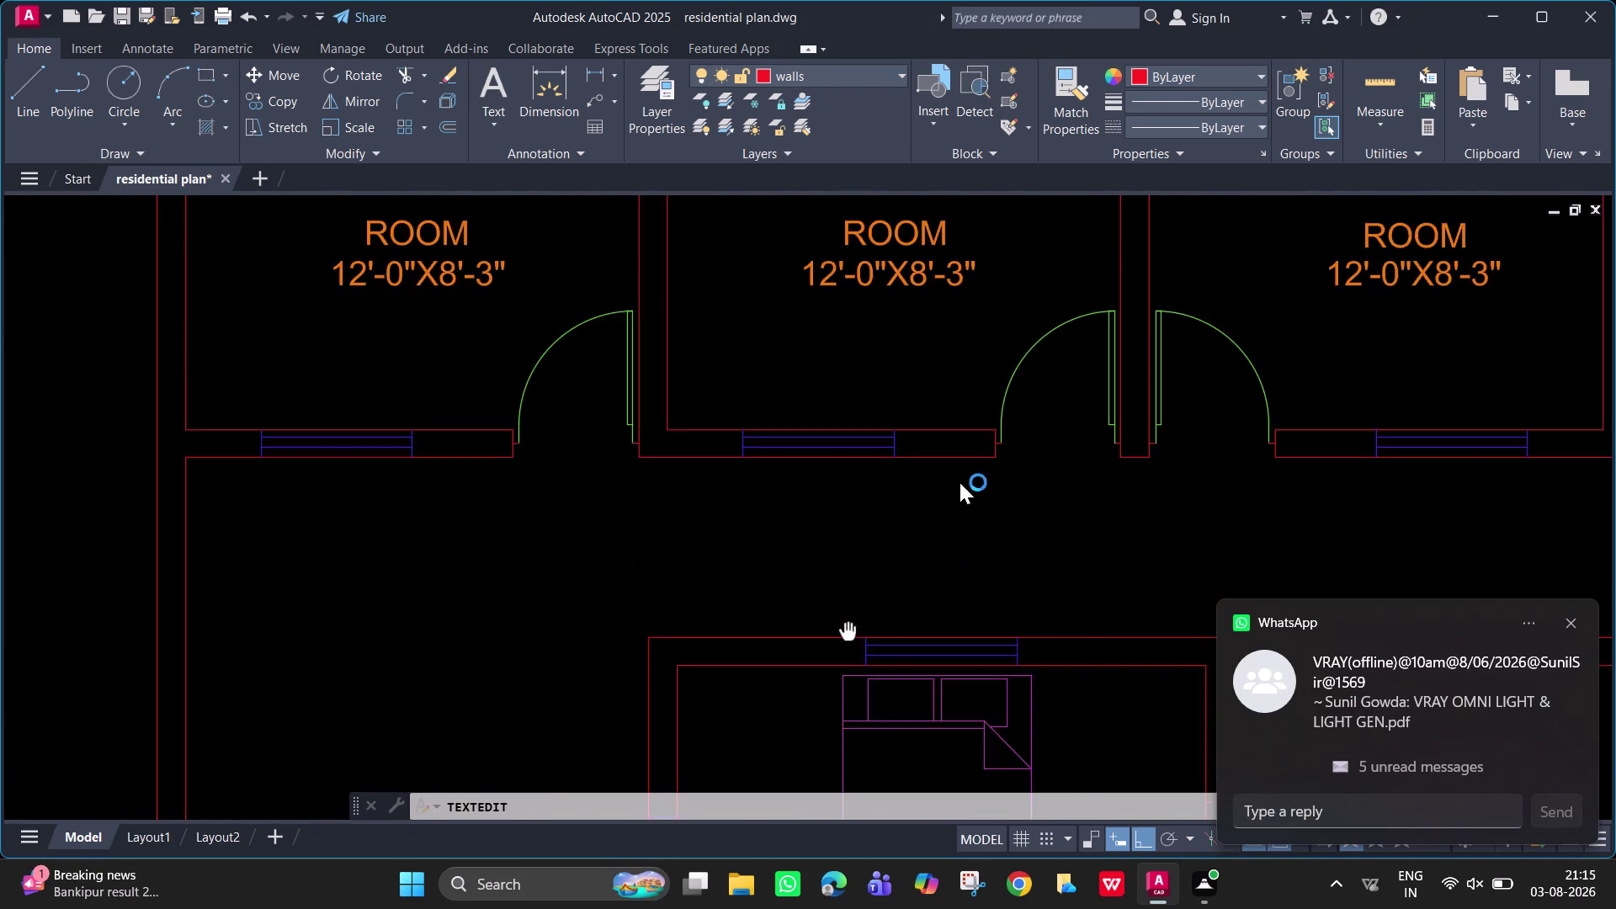
middle_drag(927, 539, 933, 797)
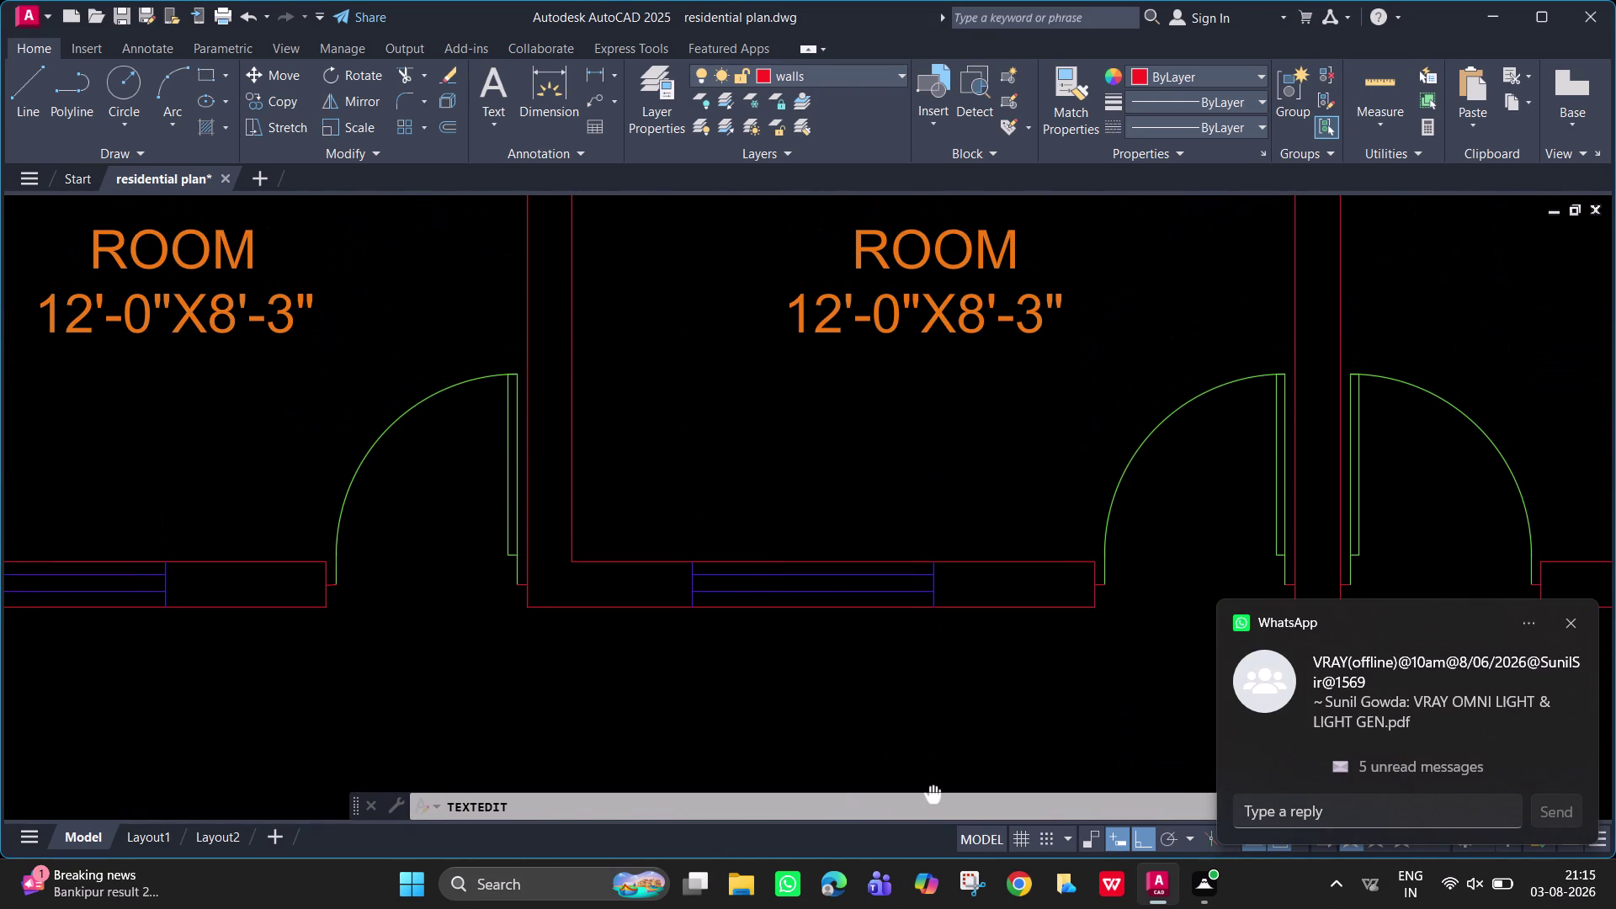
middle_drag(932, 796, 927, 506)
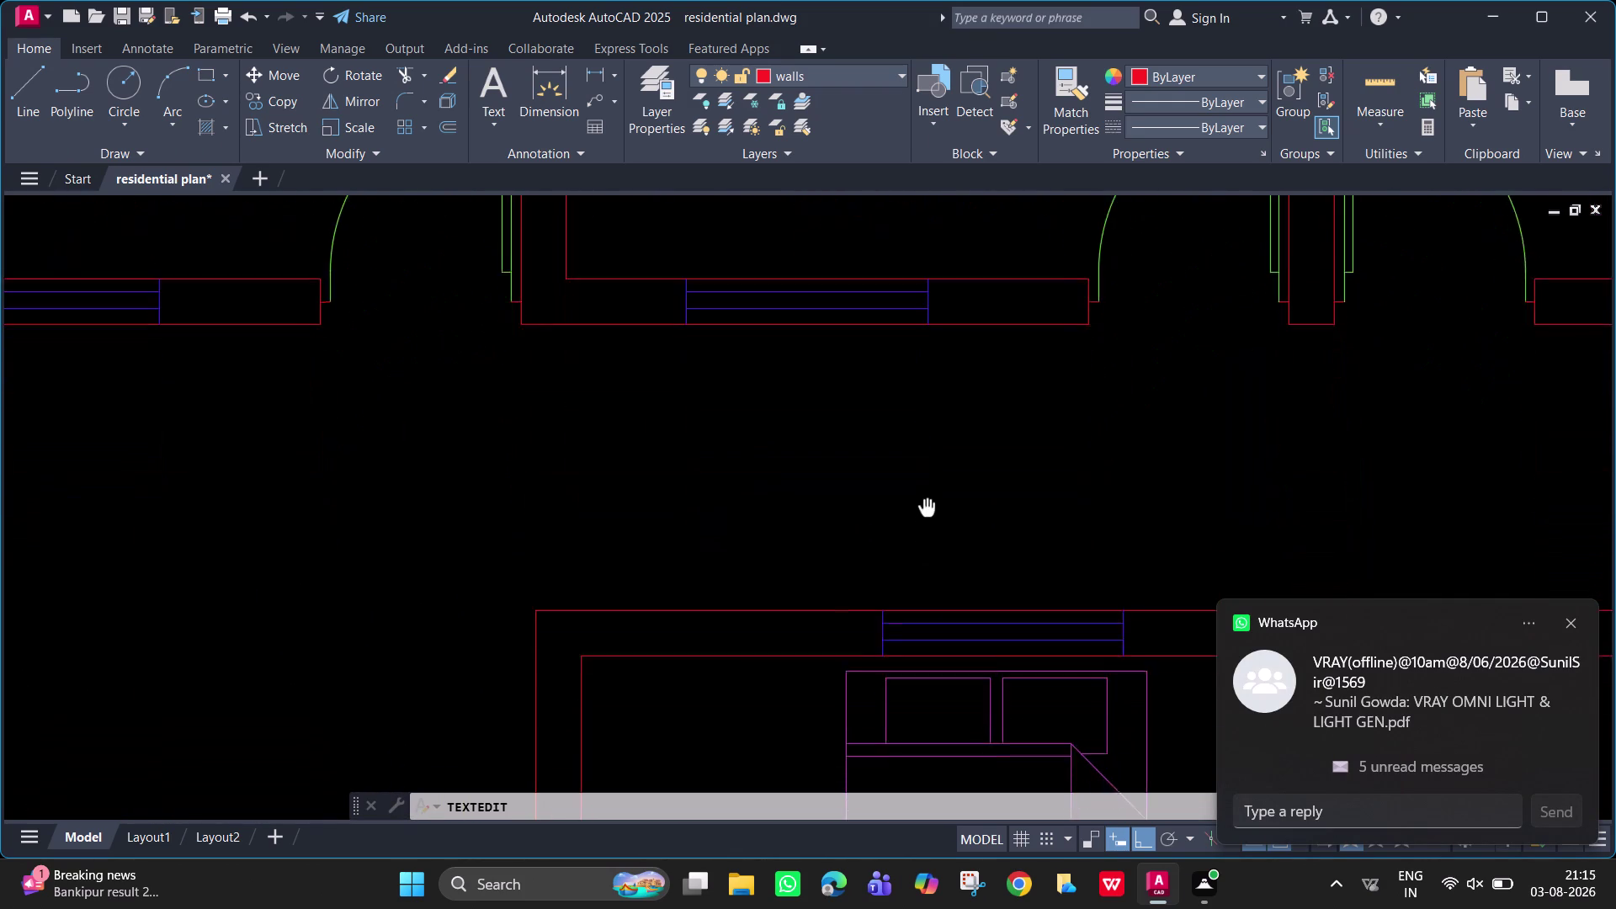
middle_drag(927, 506, 953, 754)
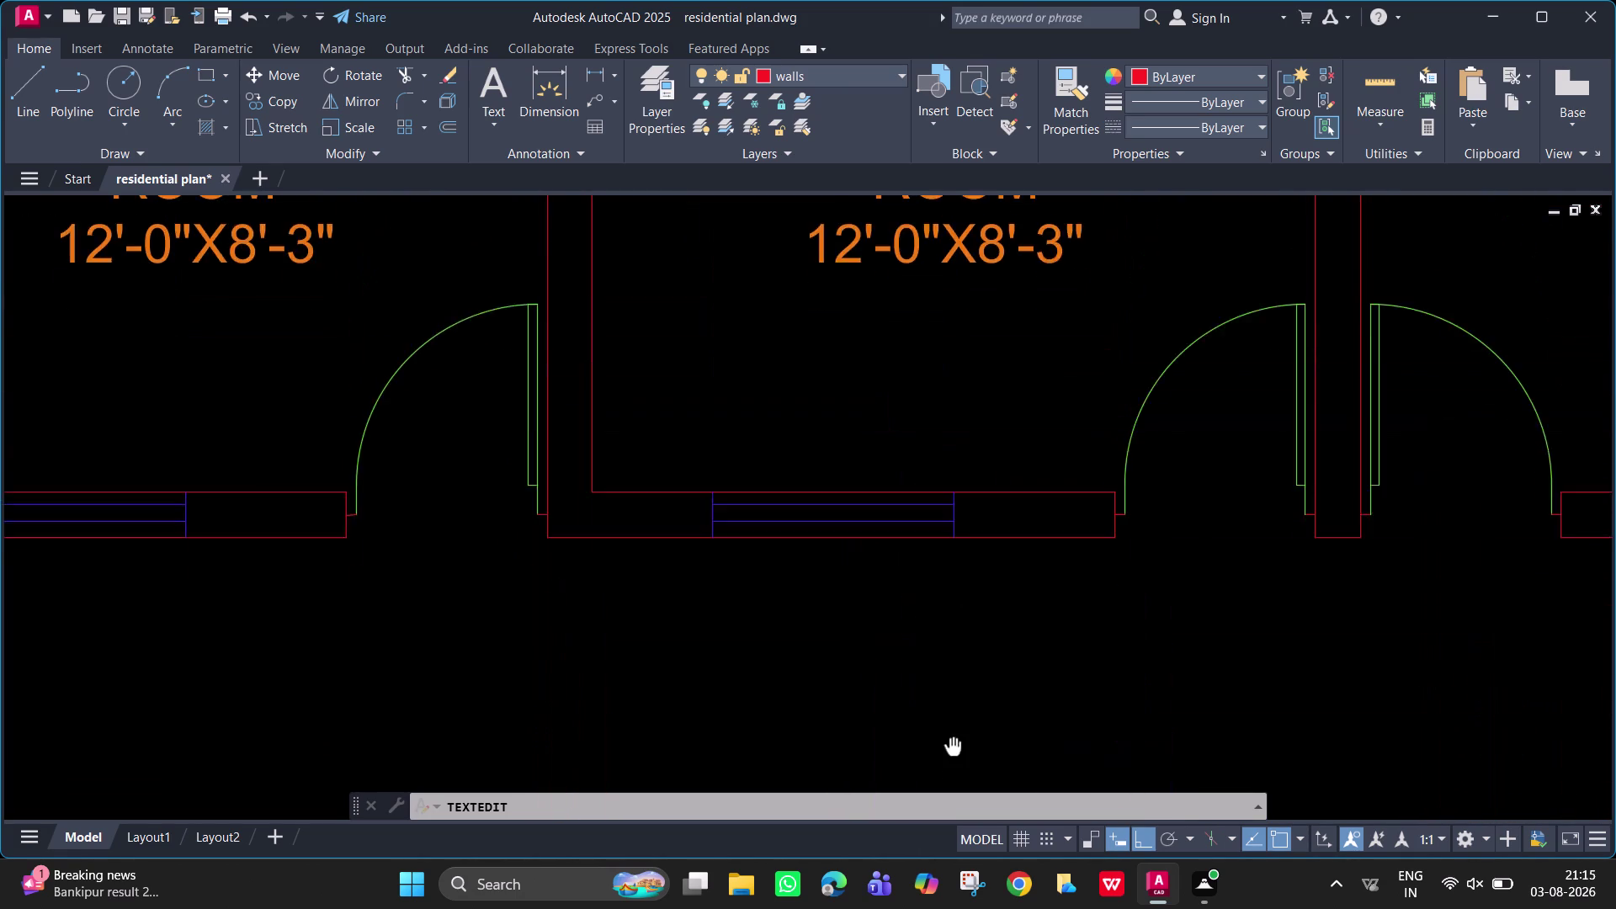
middle_drag(953, 754, 1035, 357)
middle_drag(1041, 573, 968, 248)
middle_drag(1048, 581, 991, 412)
key(Return)
key(Return)
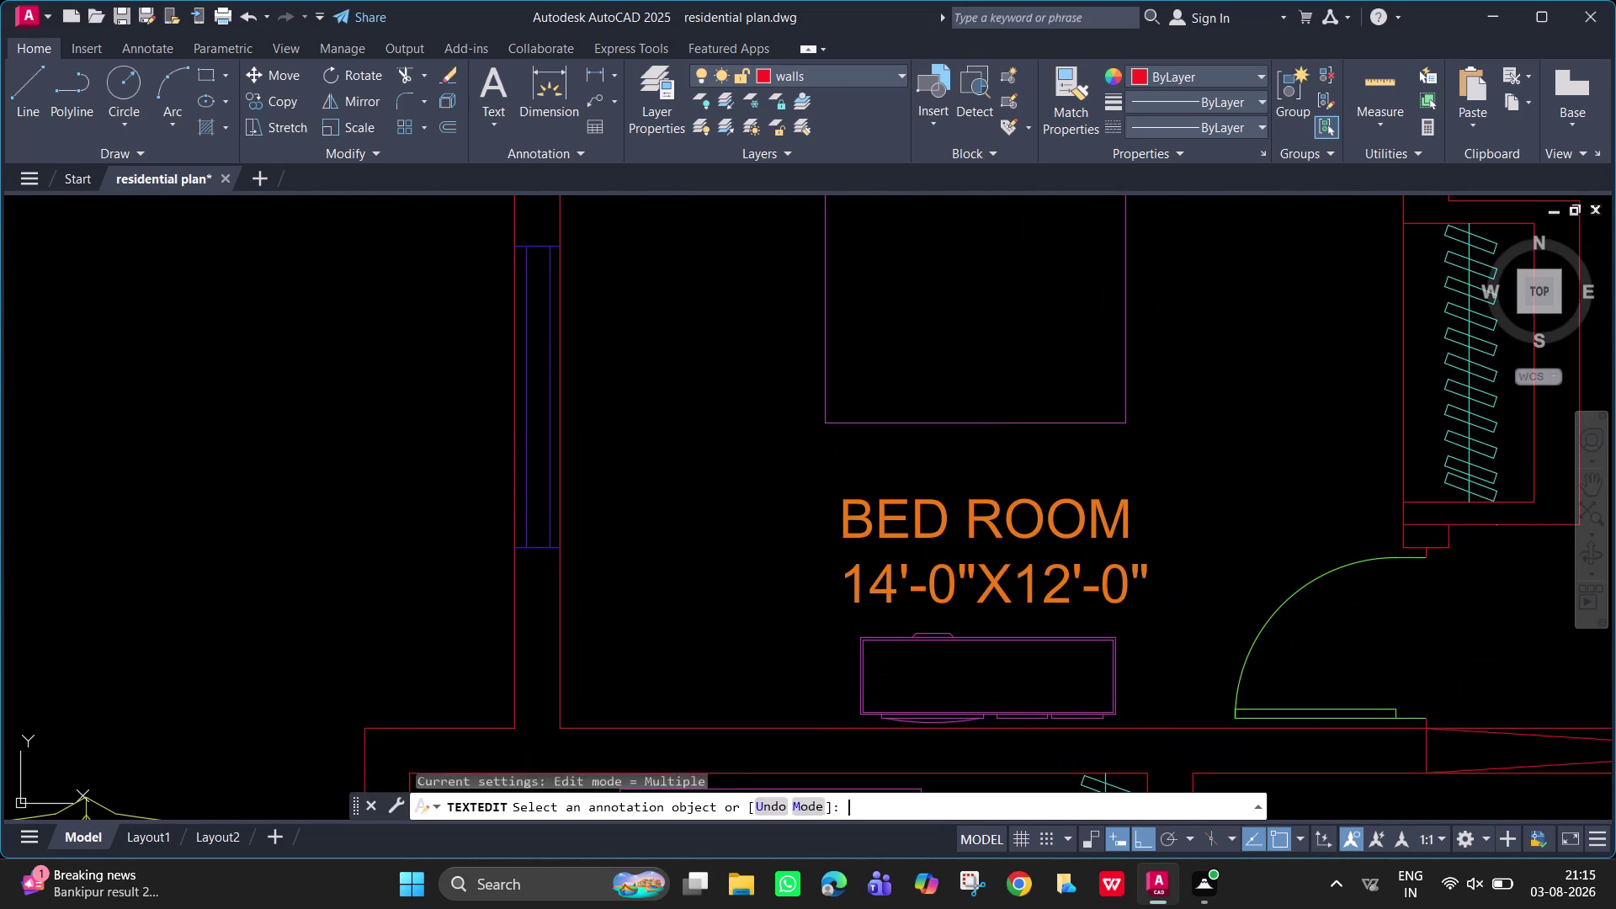
middle_drag(1112, 551, 618, 593)
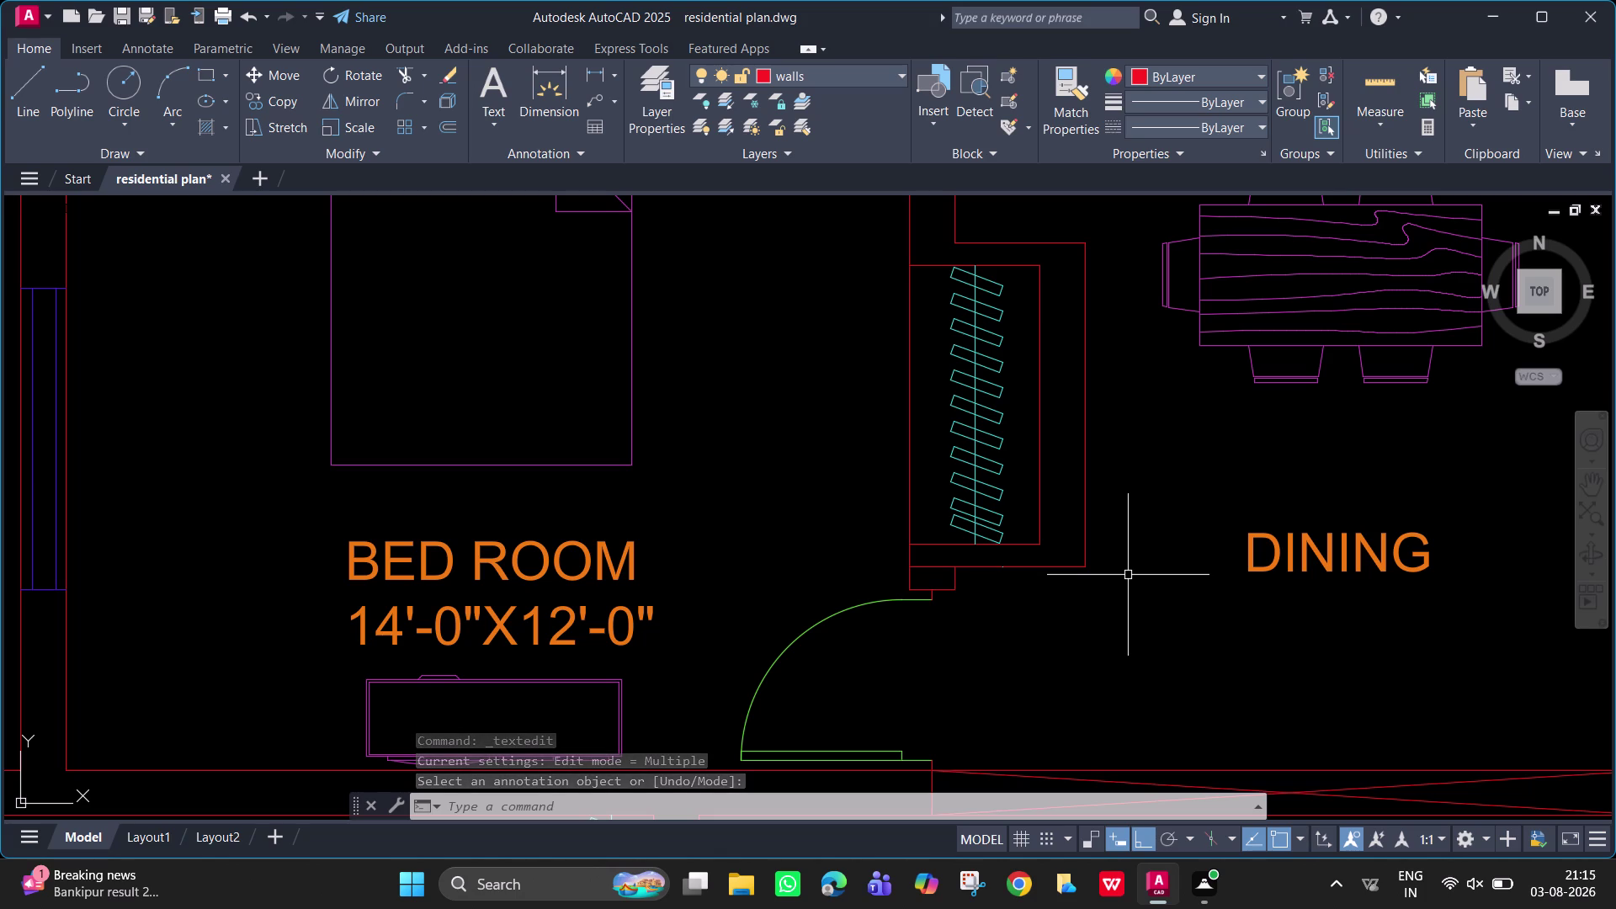
Copy the 14'-0"X12'-0" bedroom size text to below the DINING label.
click(600, 633)
text(CO)
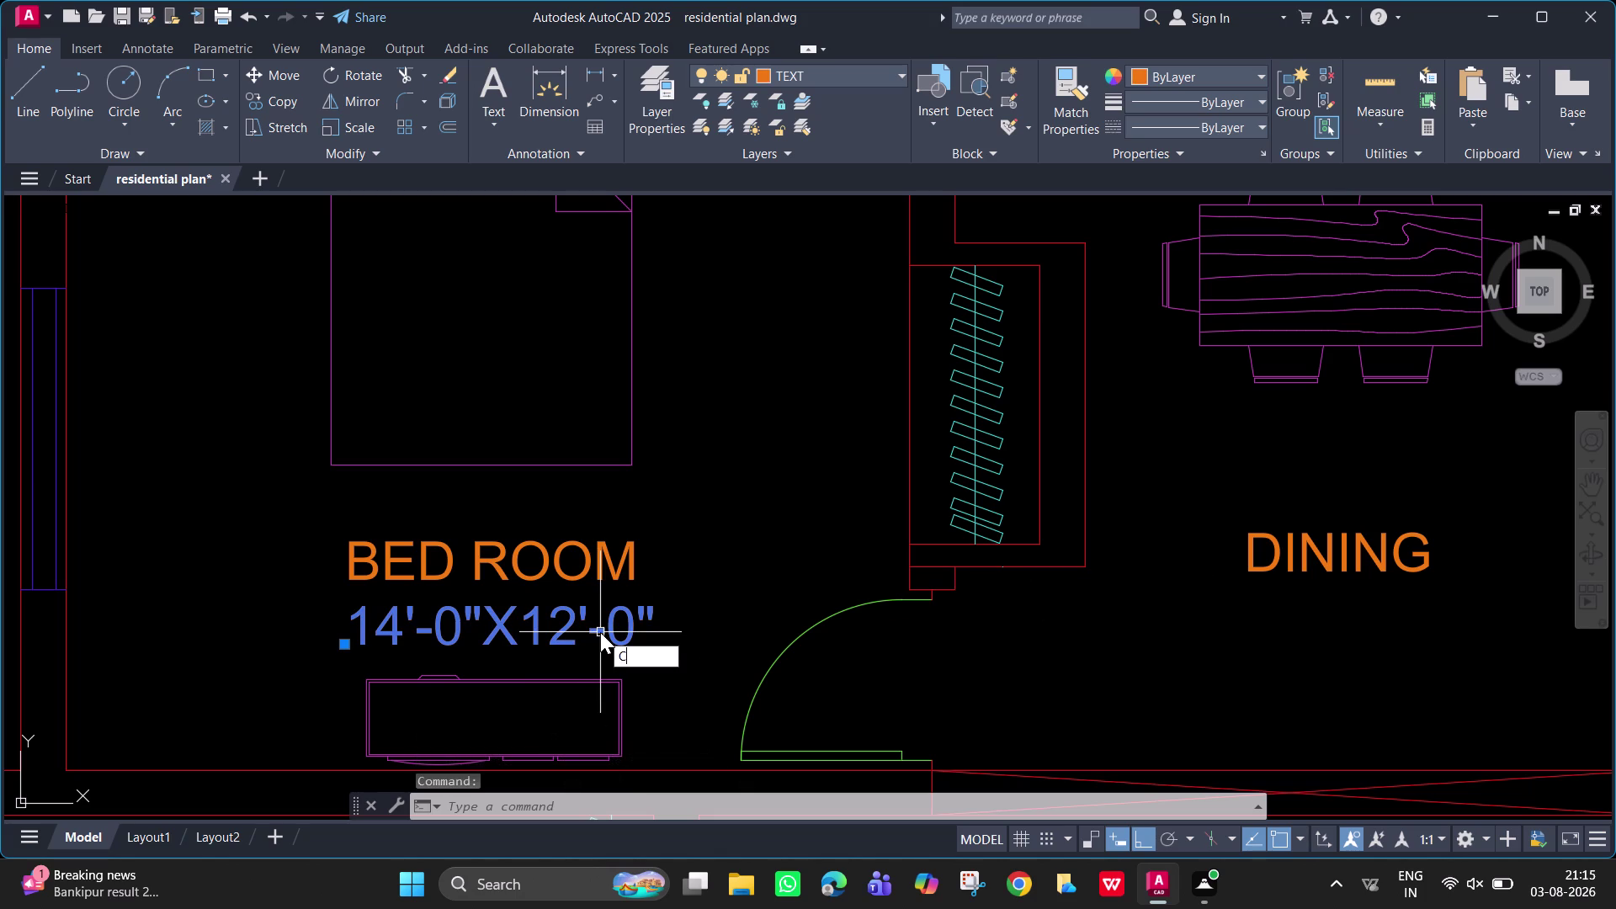
key(space)
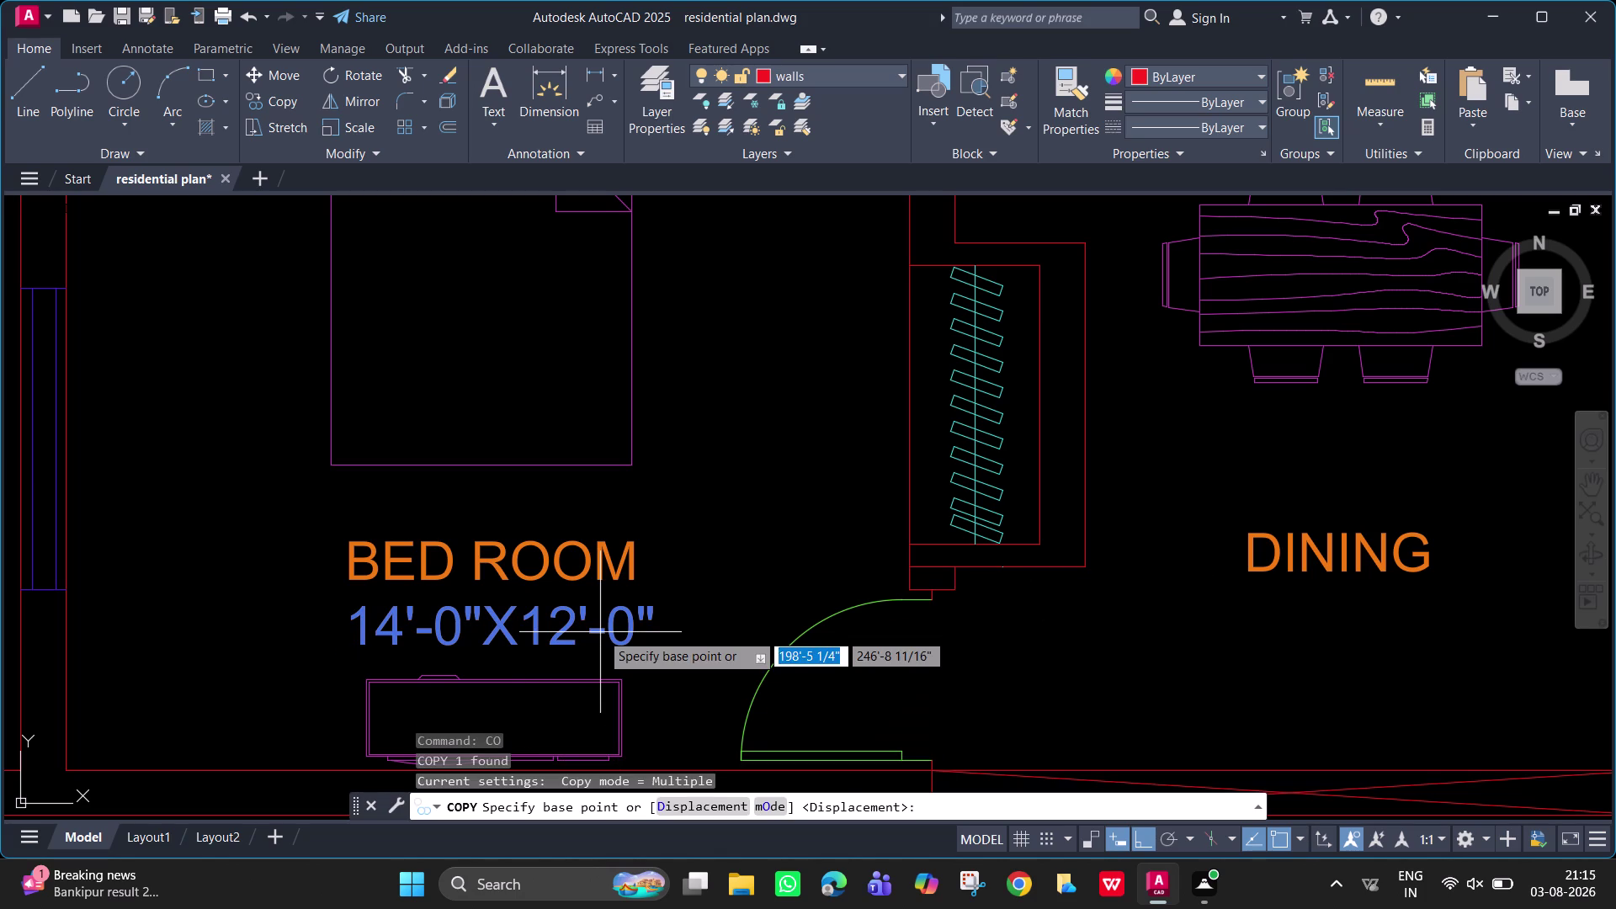
click(600, 632)
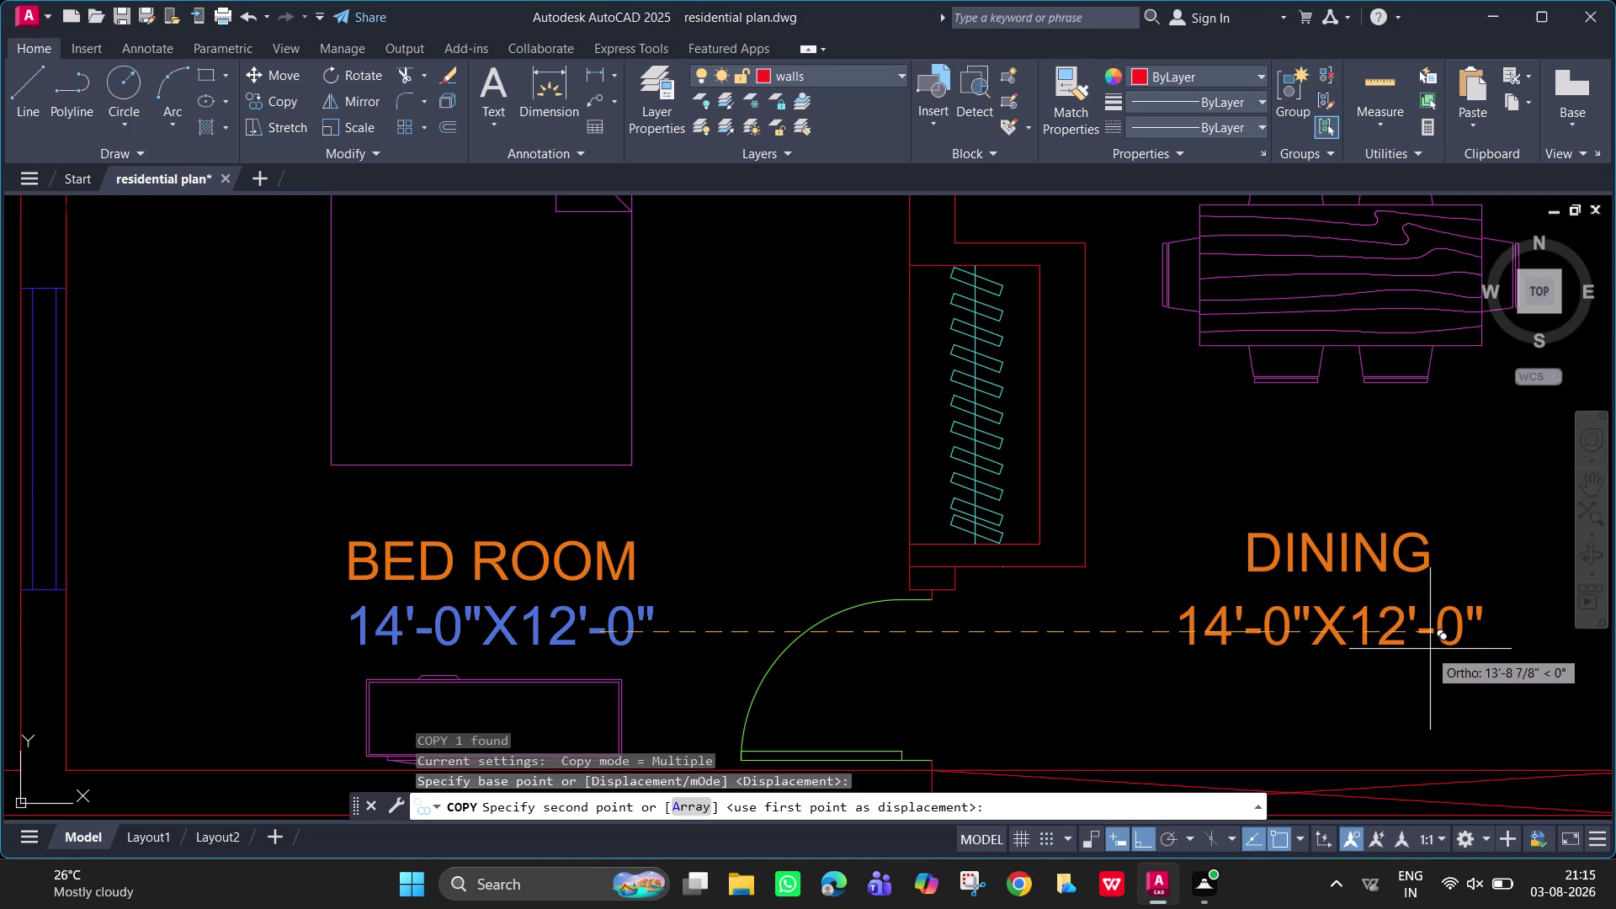
click(1436, 649)
middle_drag(1473, 629, 887, 617)
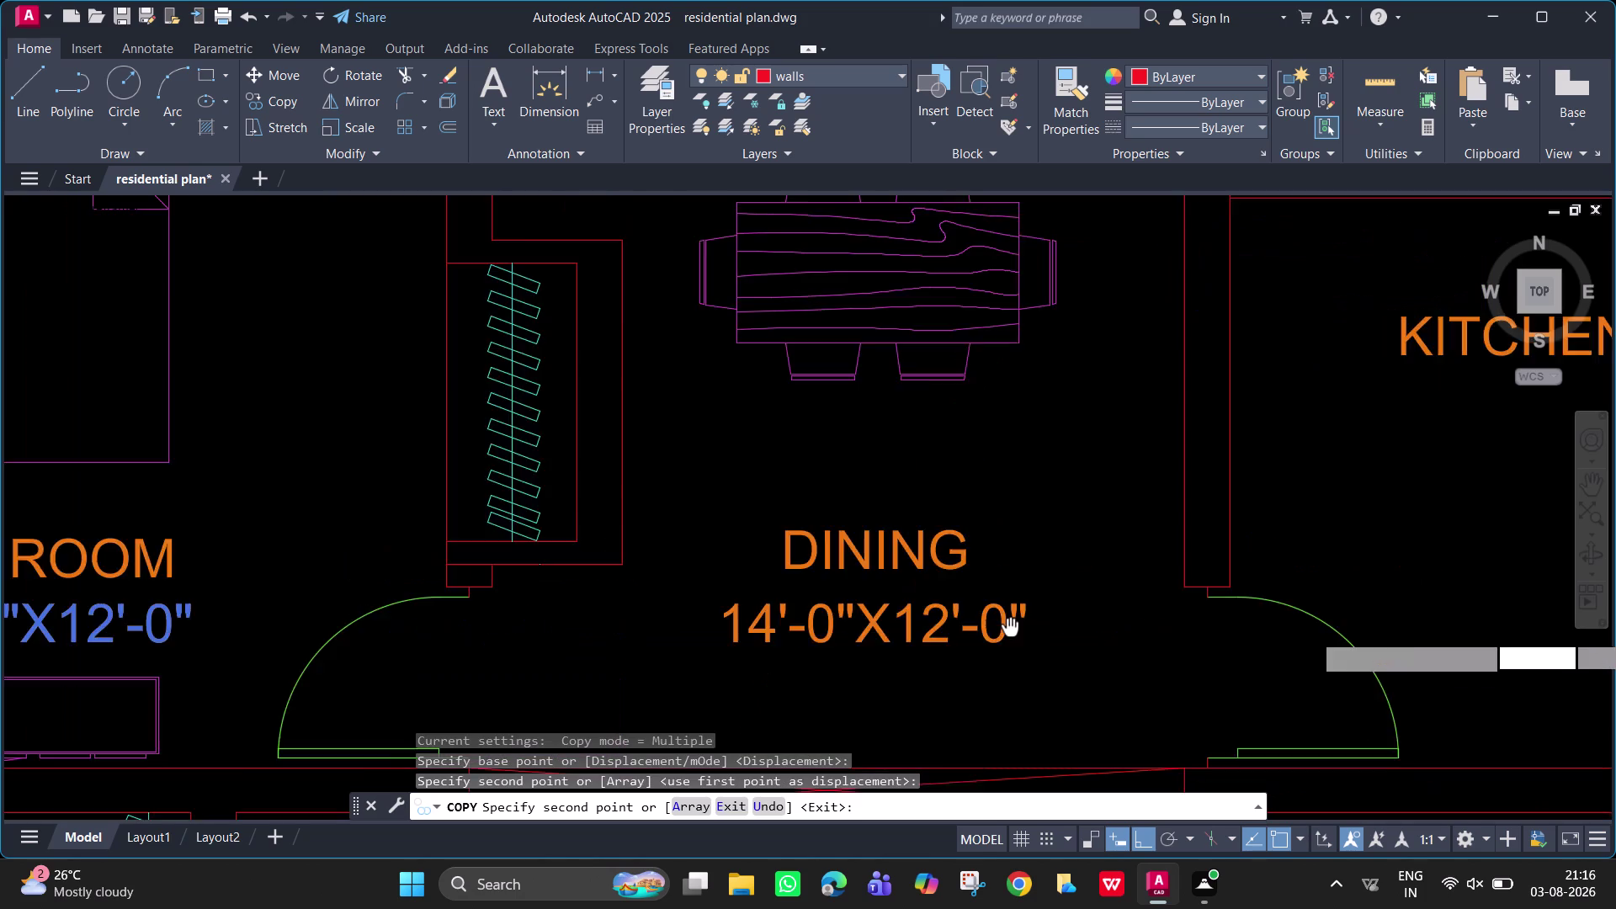
middle_drag(887, 617, 770, 604)
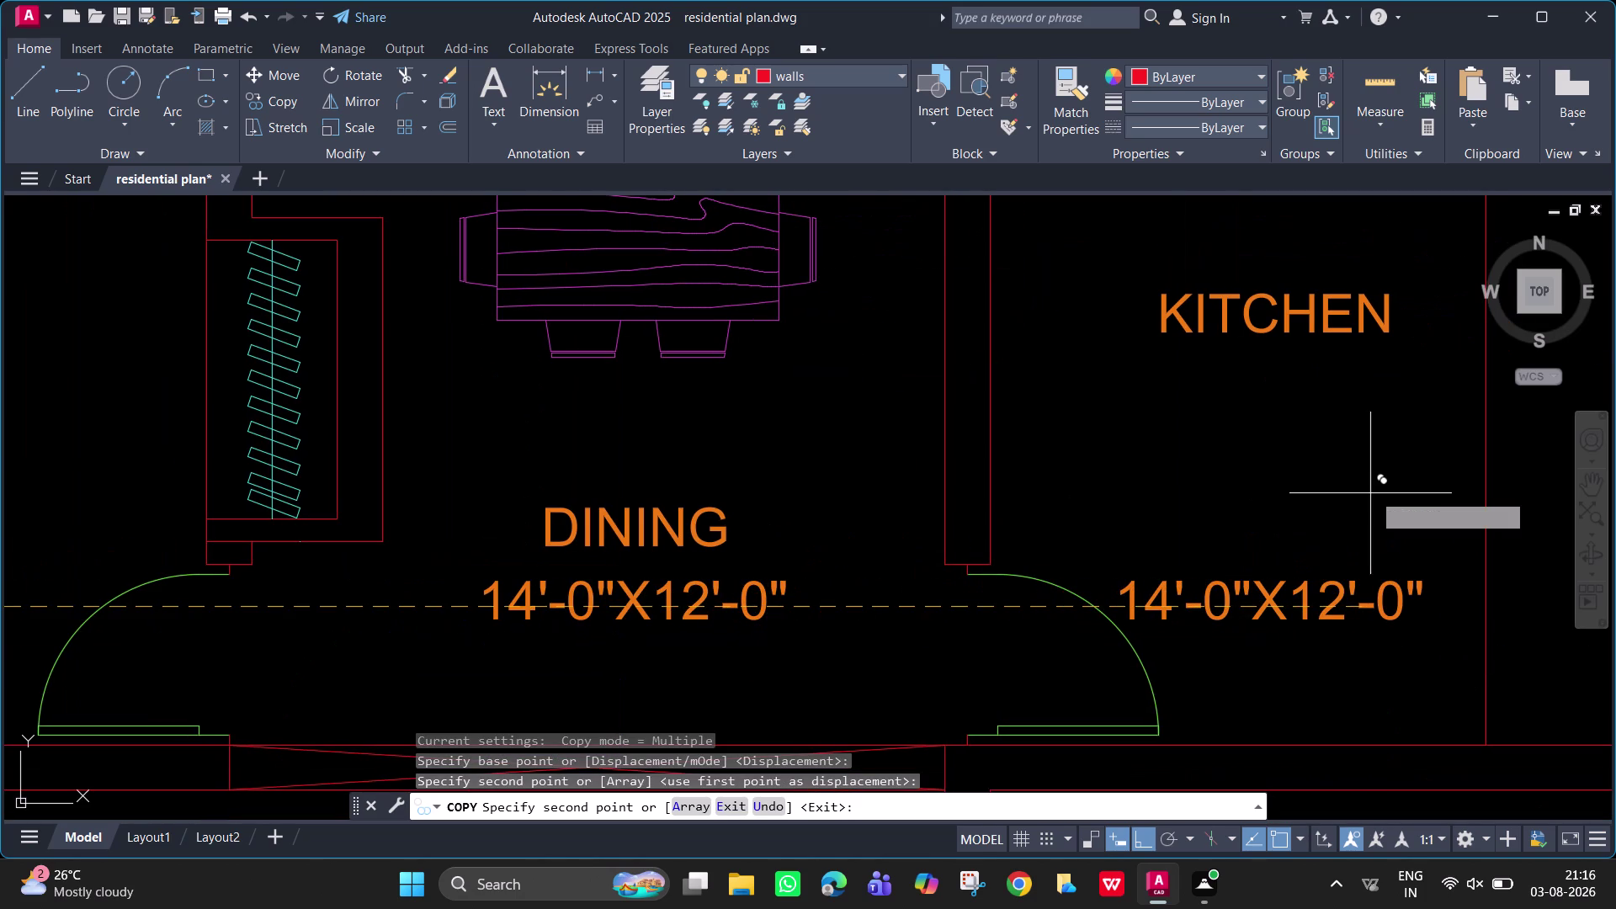
Turn Ortho off and place another 14'-0"X12'-0" copy under KITCHEN, ending COPY.
key(F8)
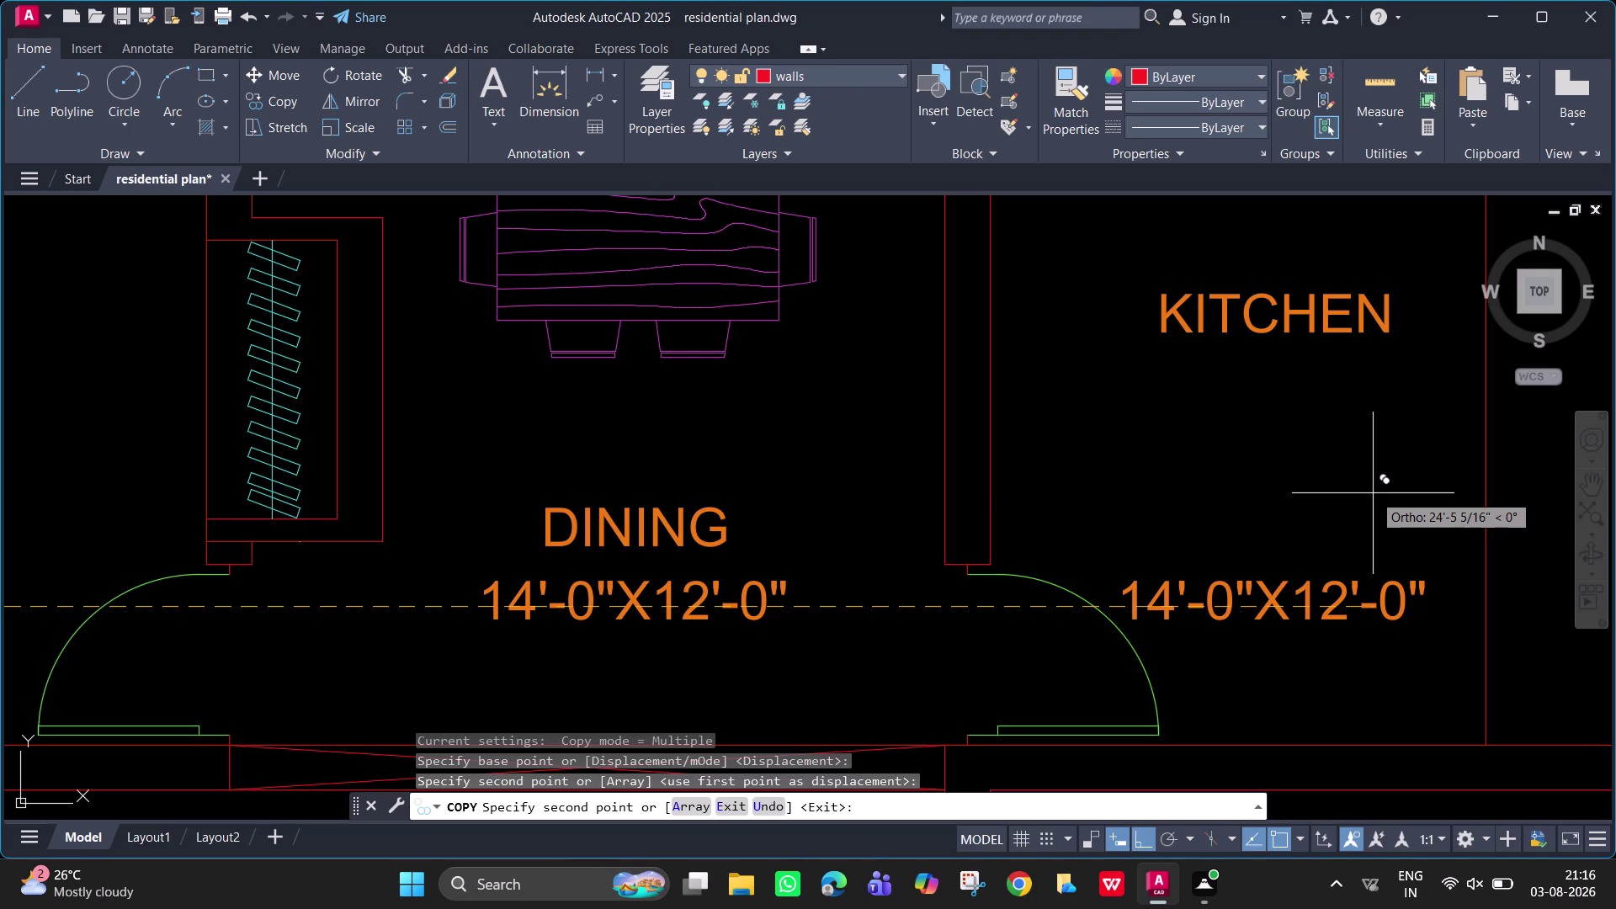
click(1380, 396)
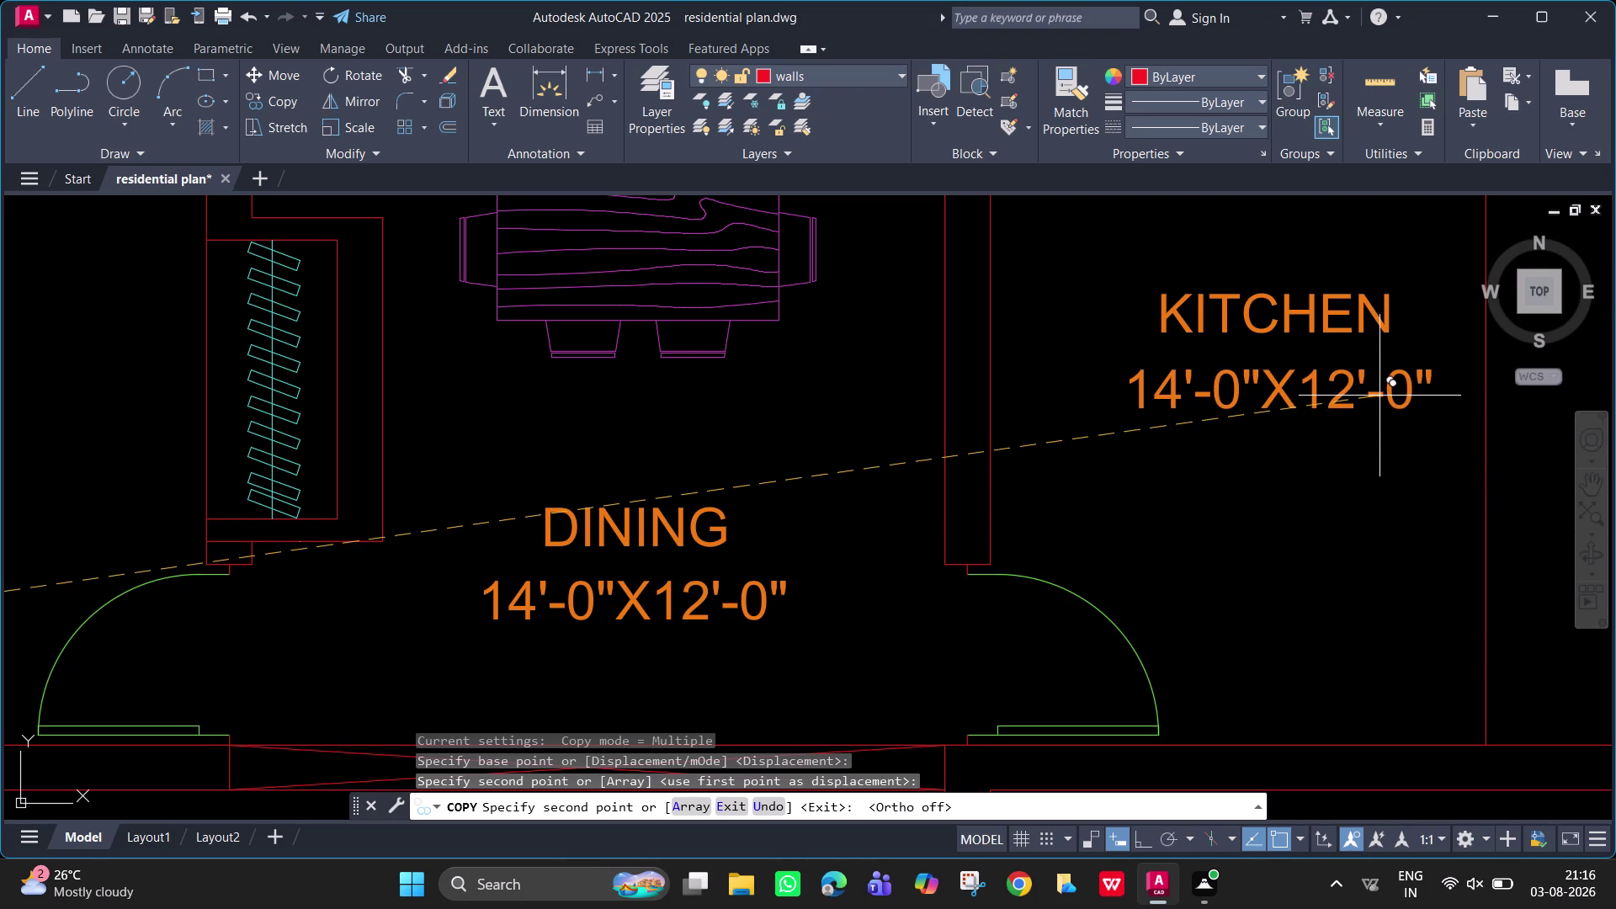
key(space)
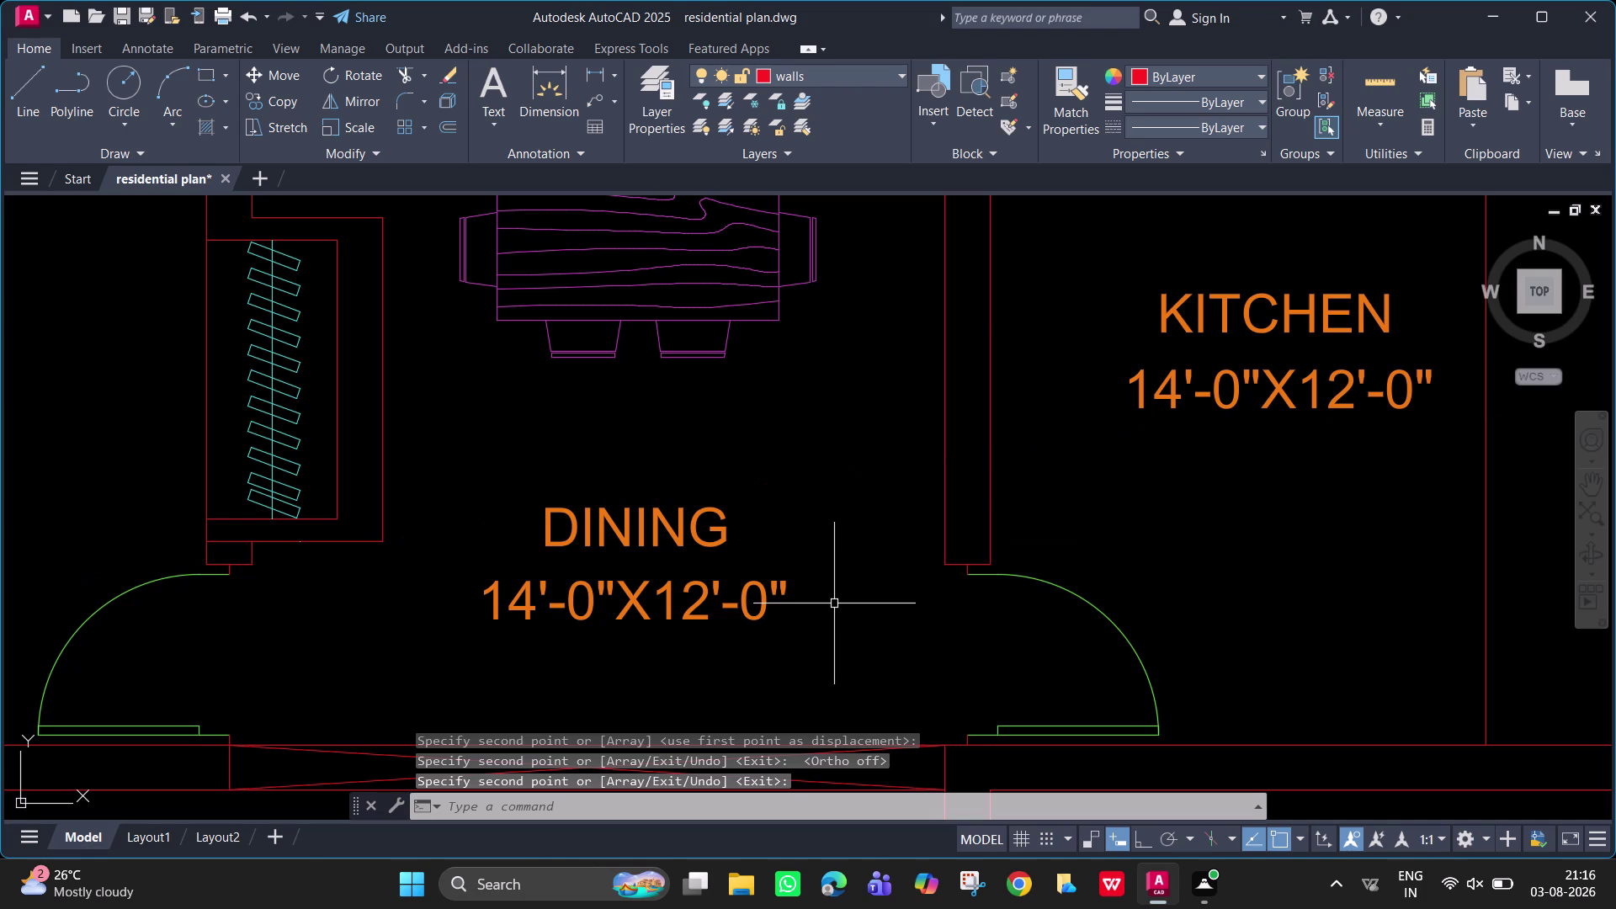
double_click(694, 602)
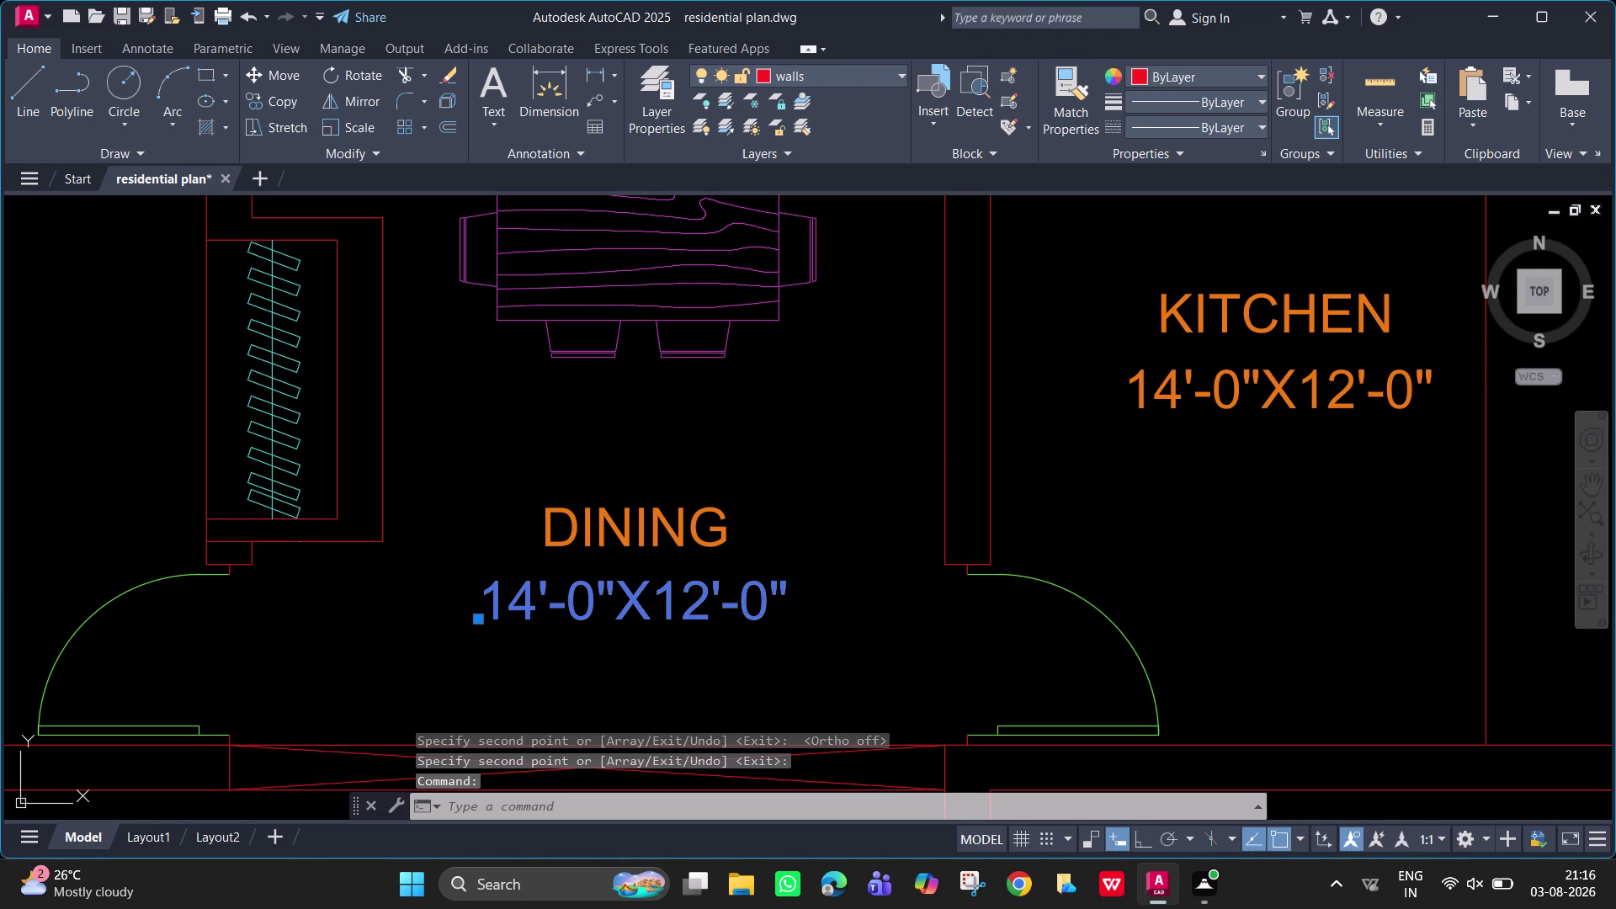
Replace the DINING size text with 11'-6"X12'-0" and close the text editor.
key(BackSpace)
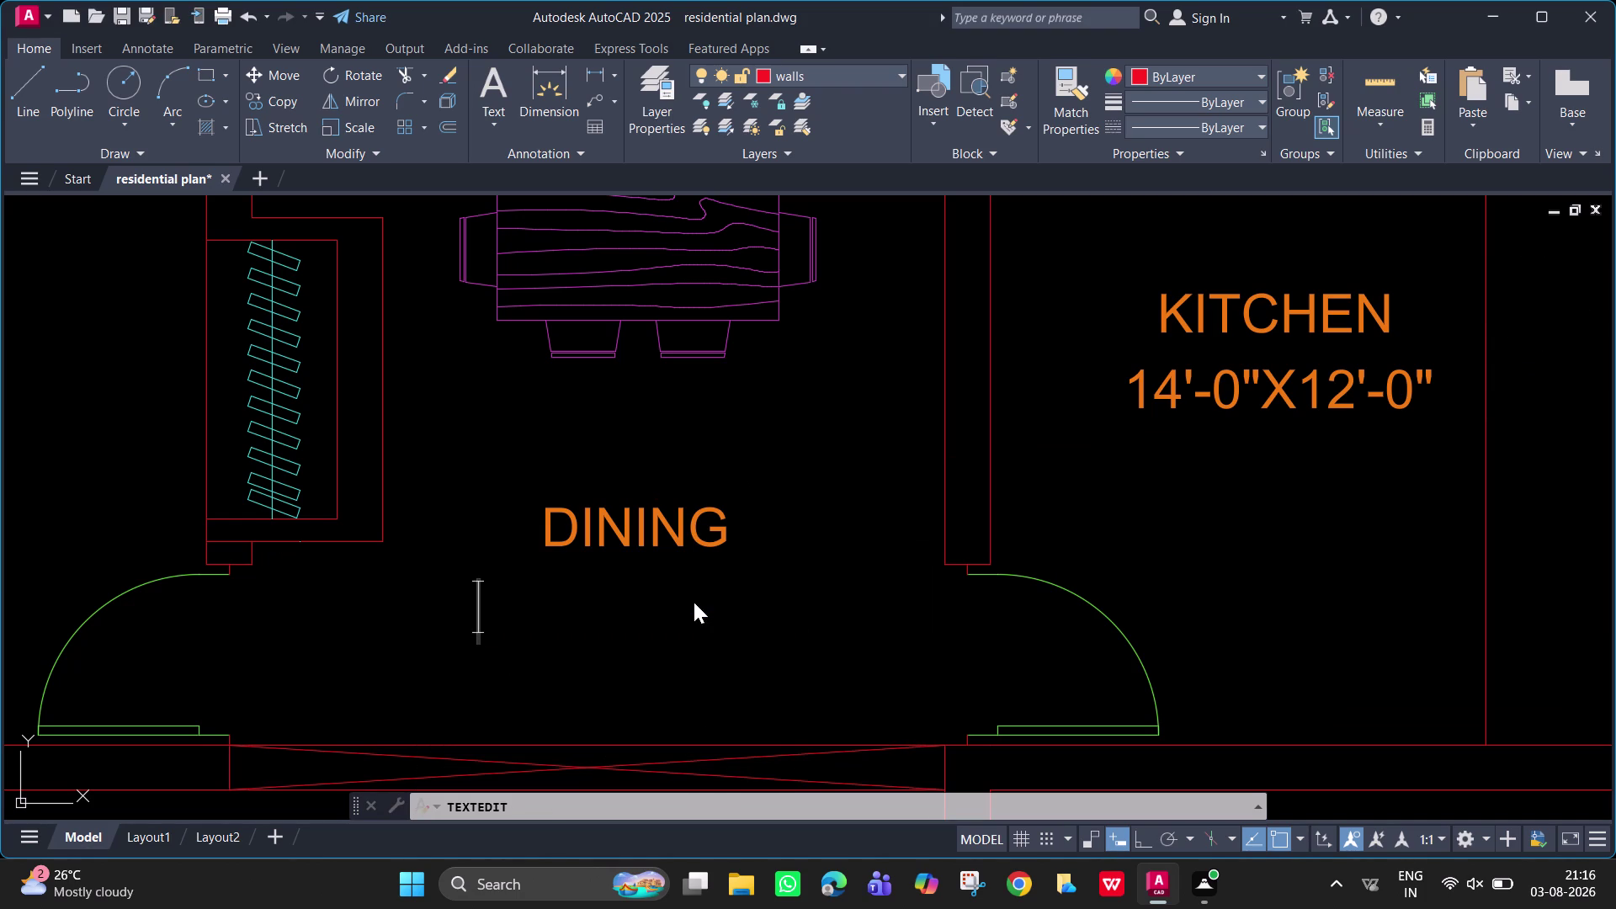
text(11')
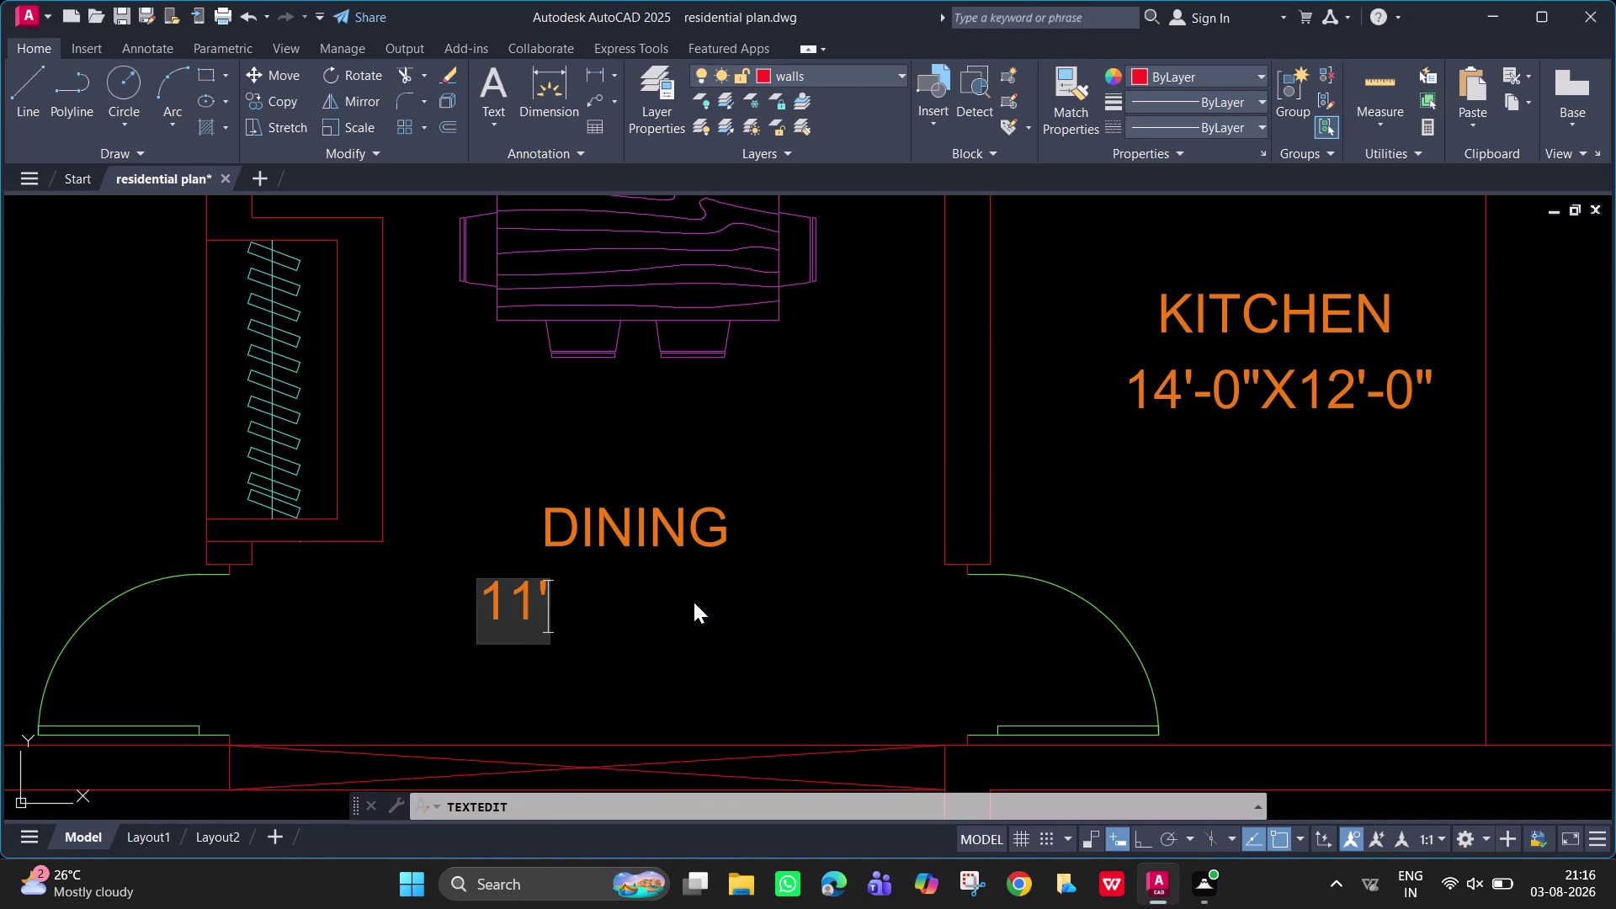
text(-6)
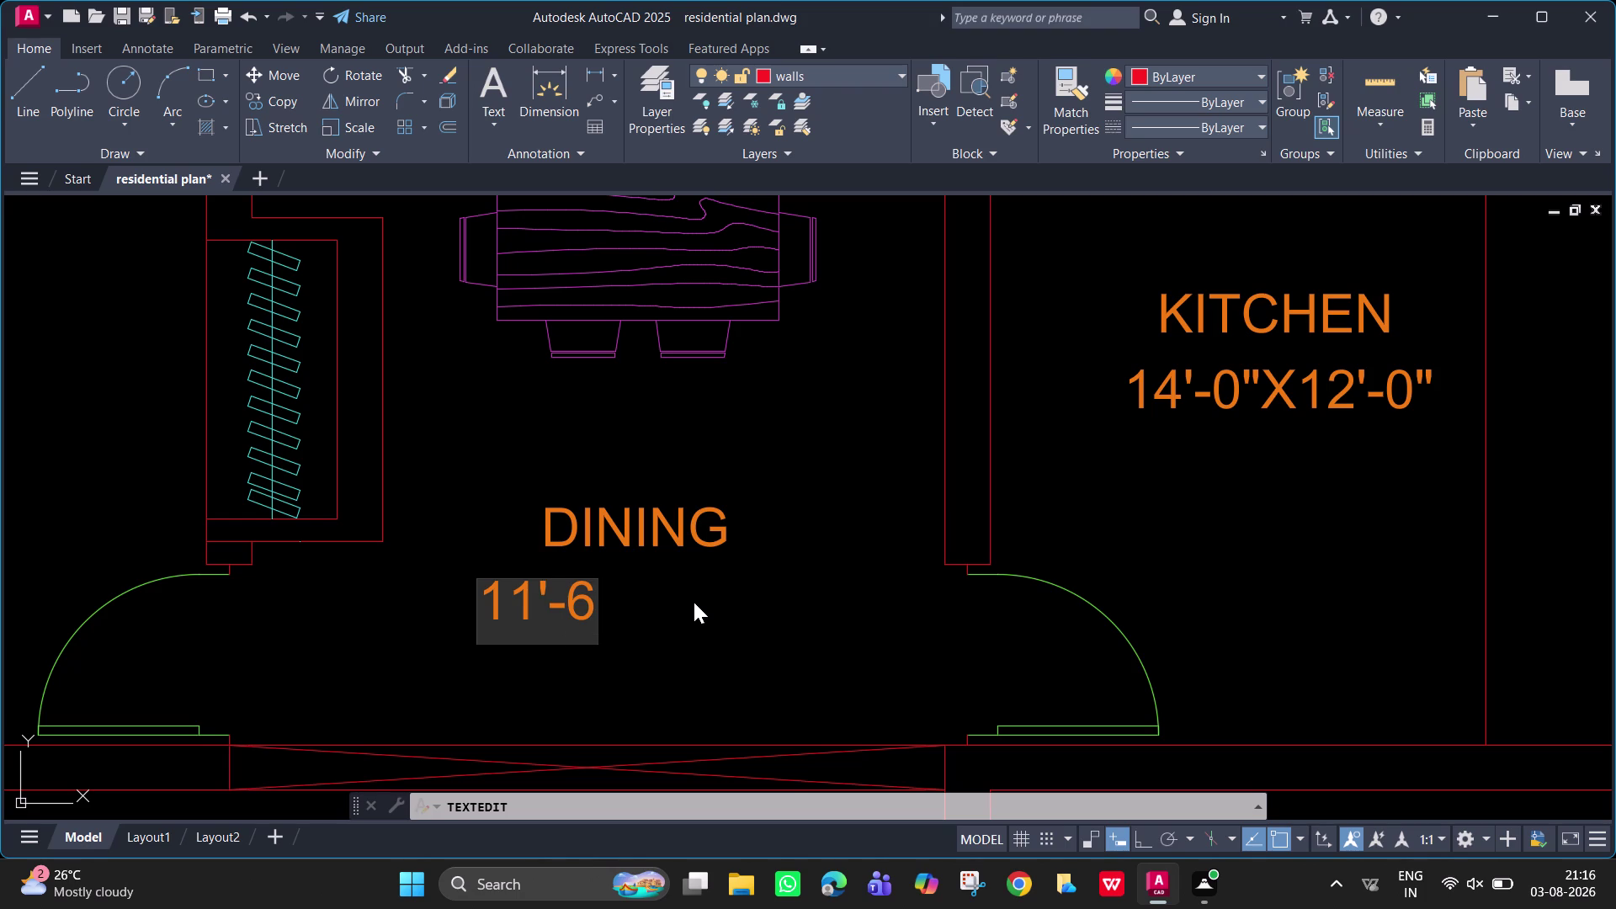
key(shift+quotedbl)
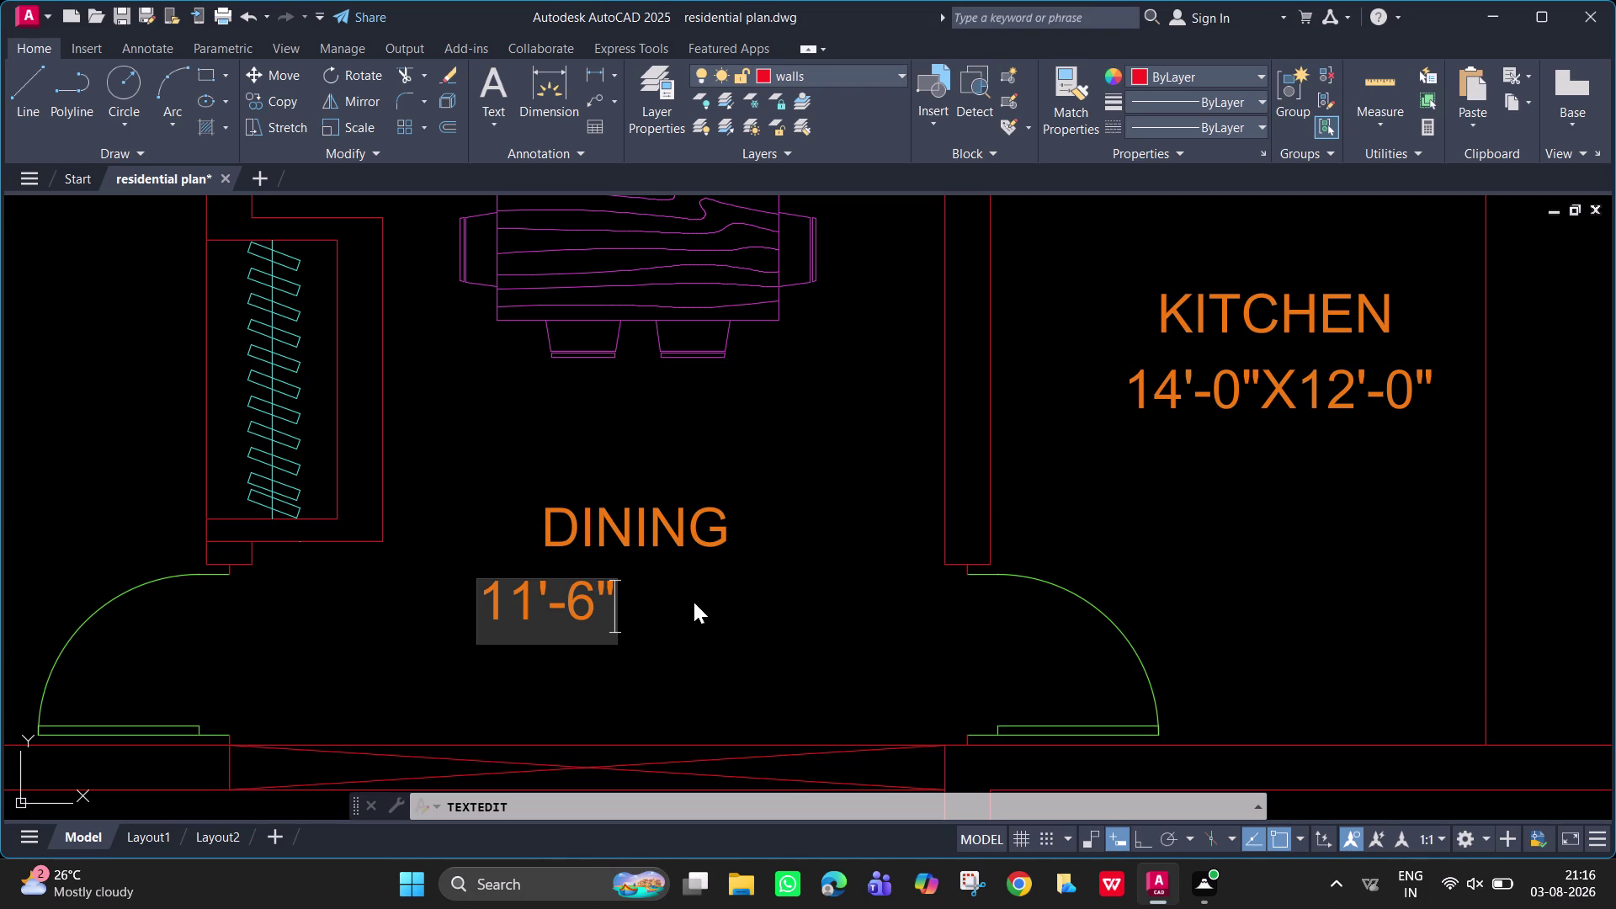
key(x)
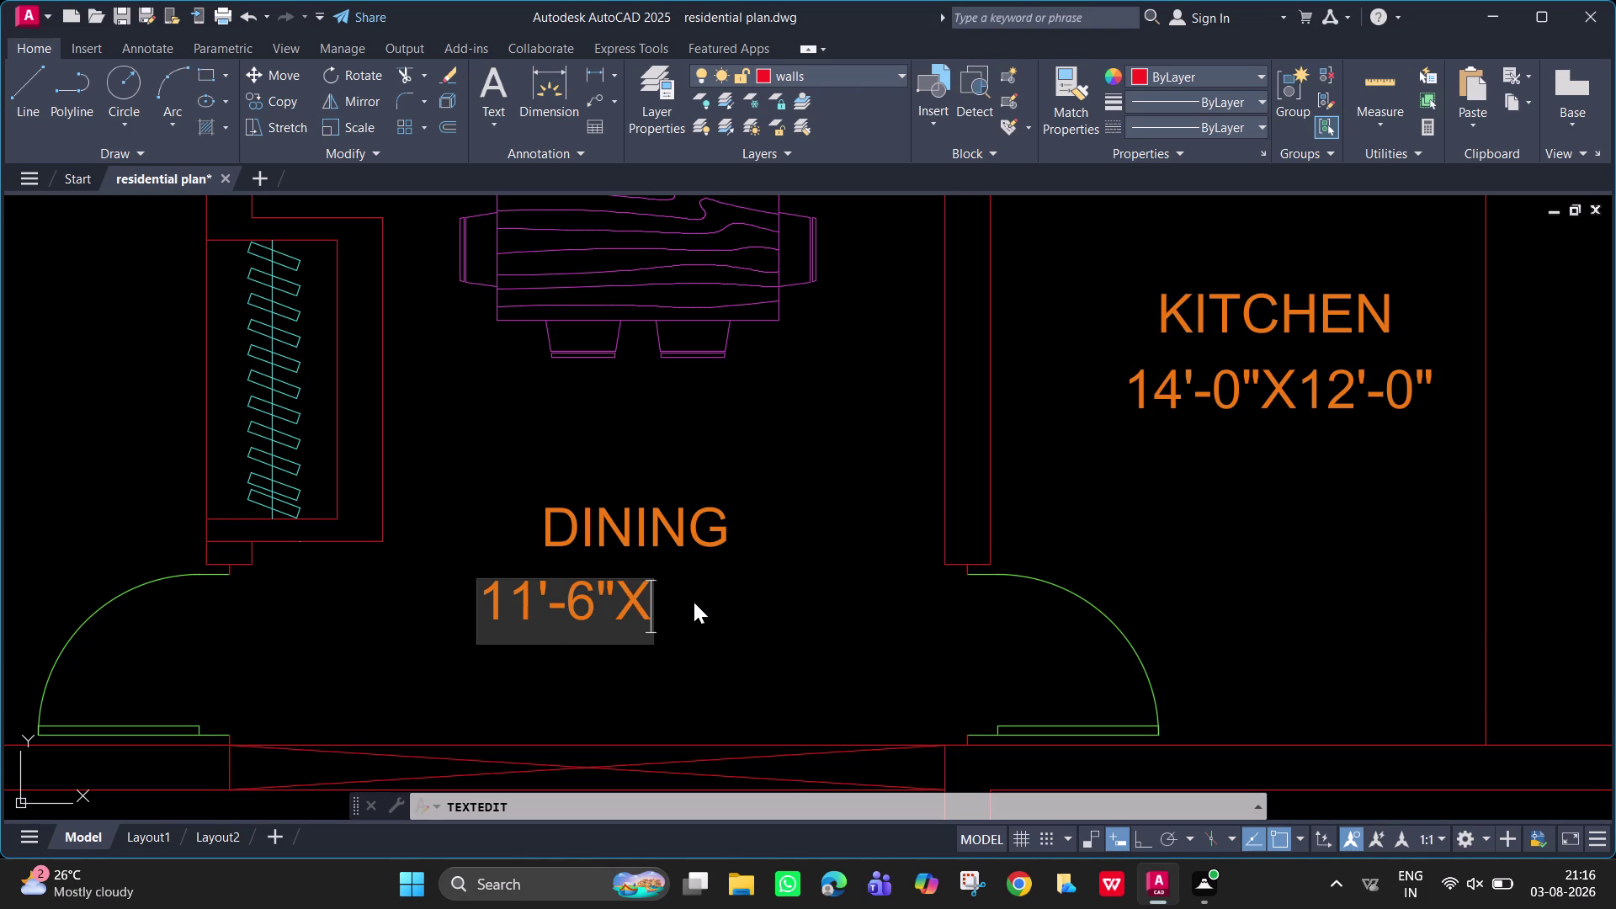
text(12)
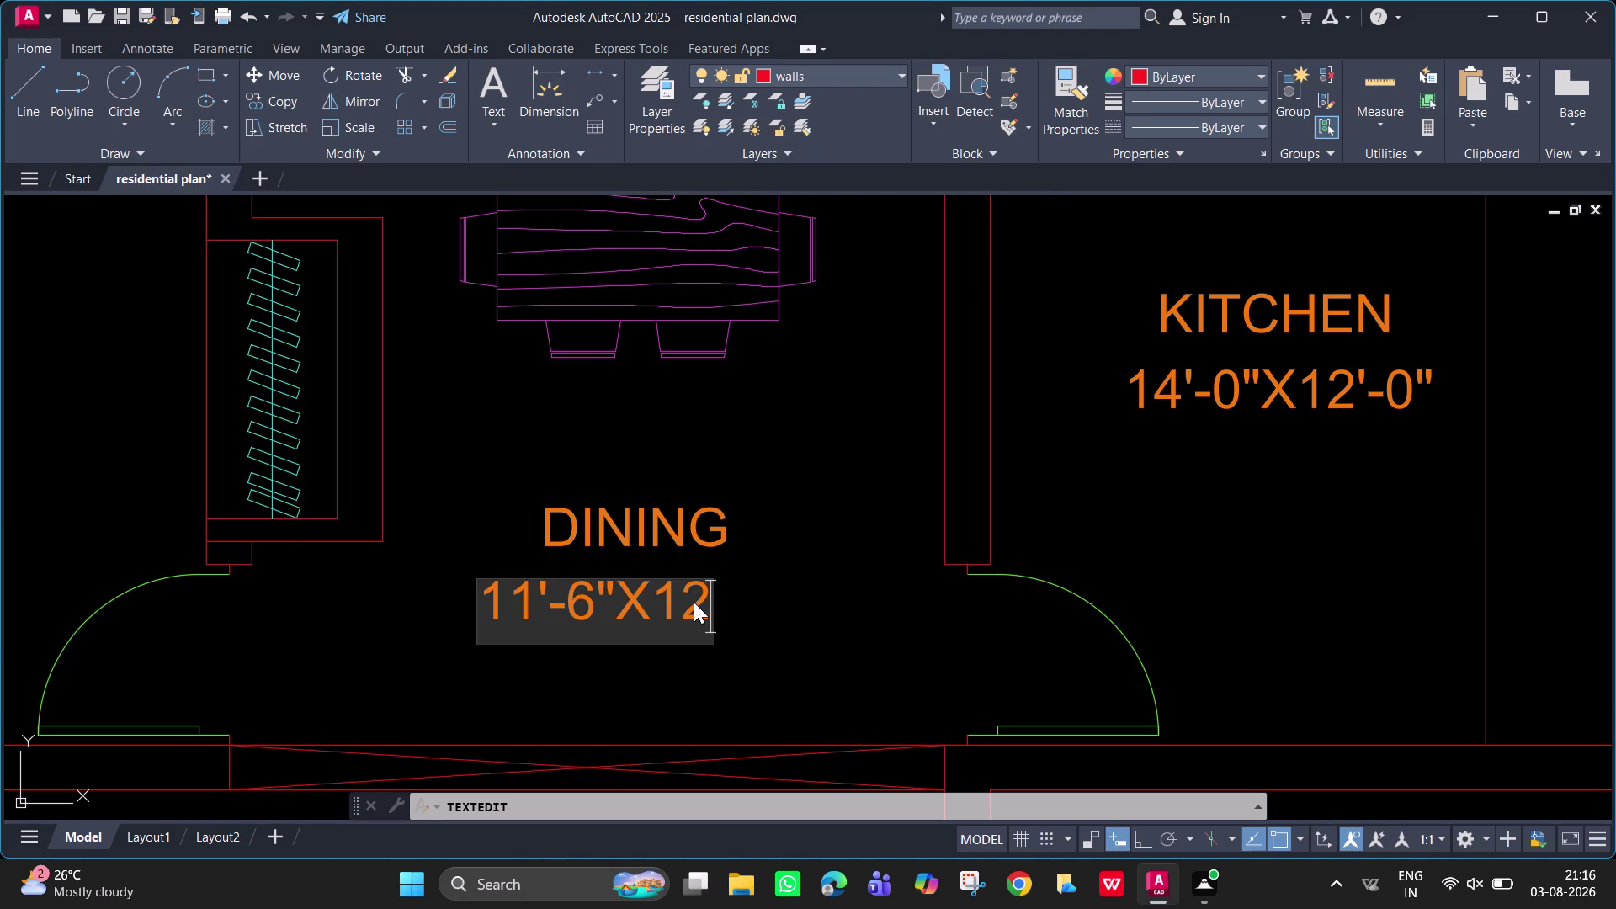
text('-)
key(0)
key(shift+quotedbl)
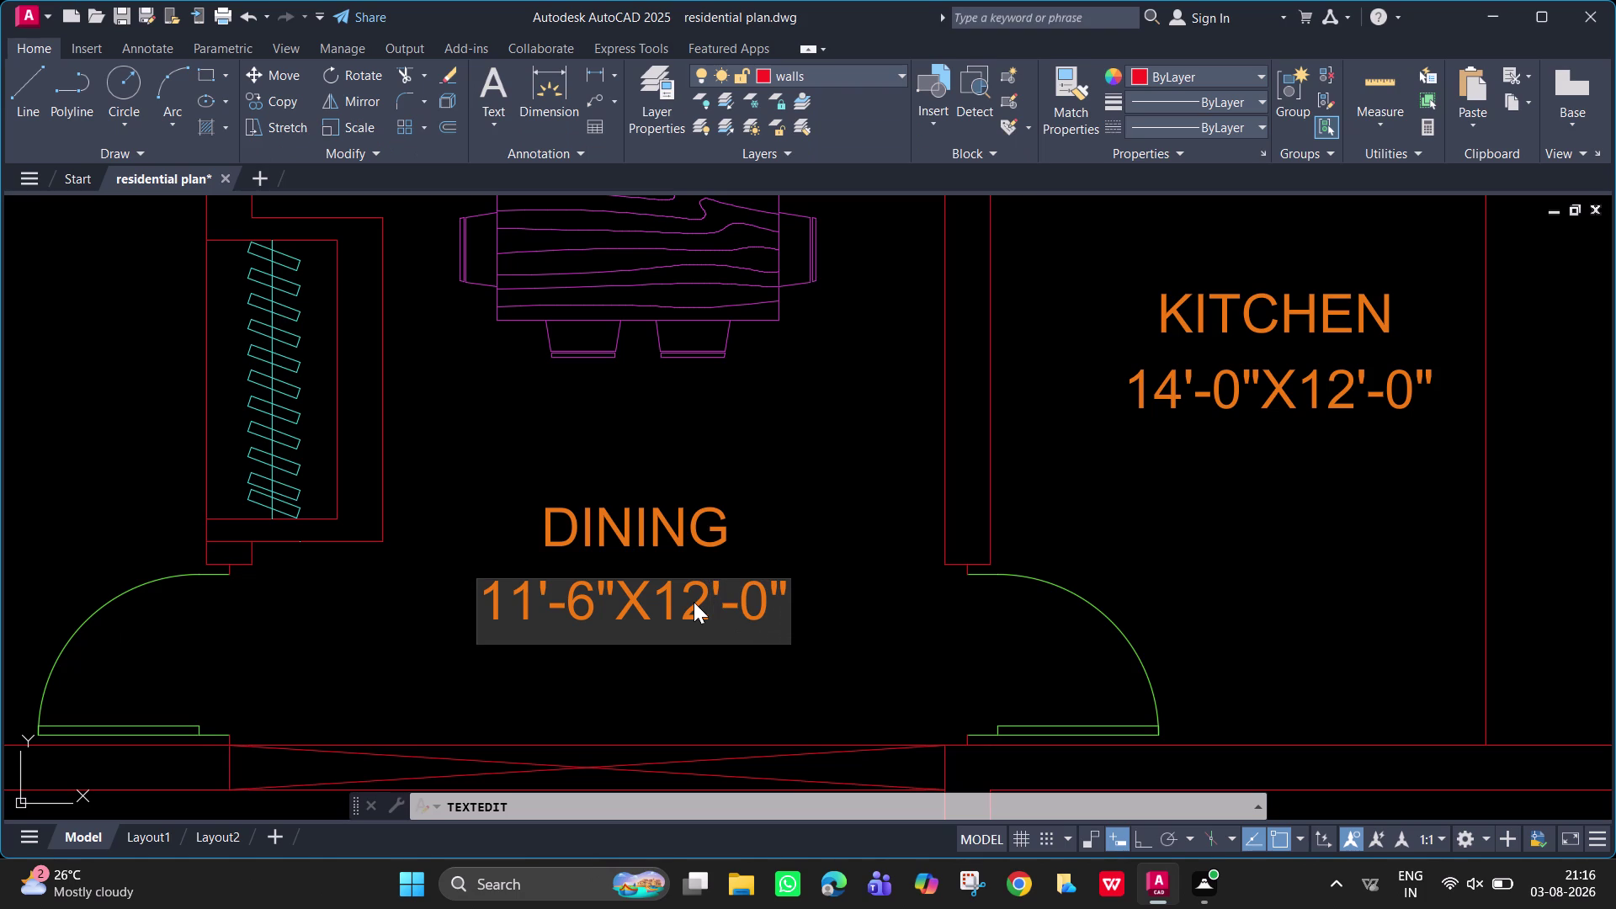
key(Return)
key(Return)
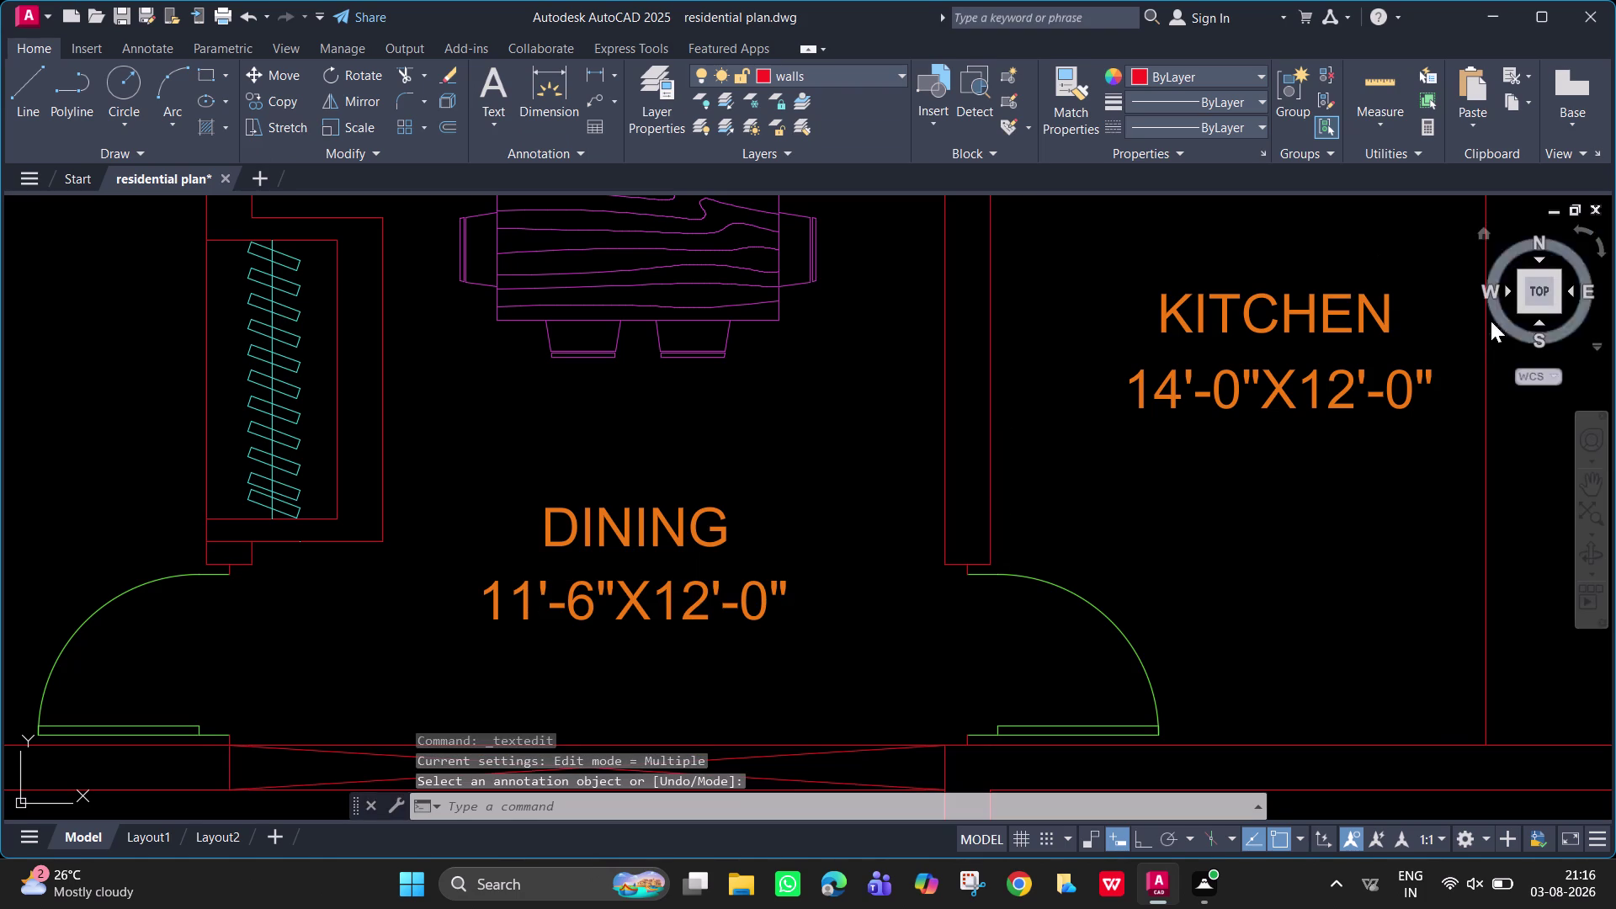
double_click(1356, 412)
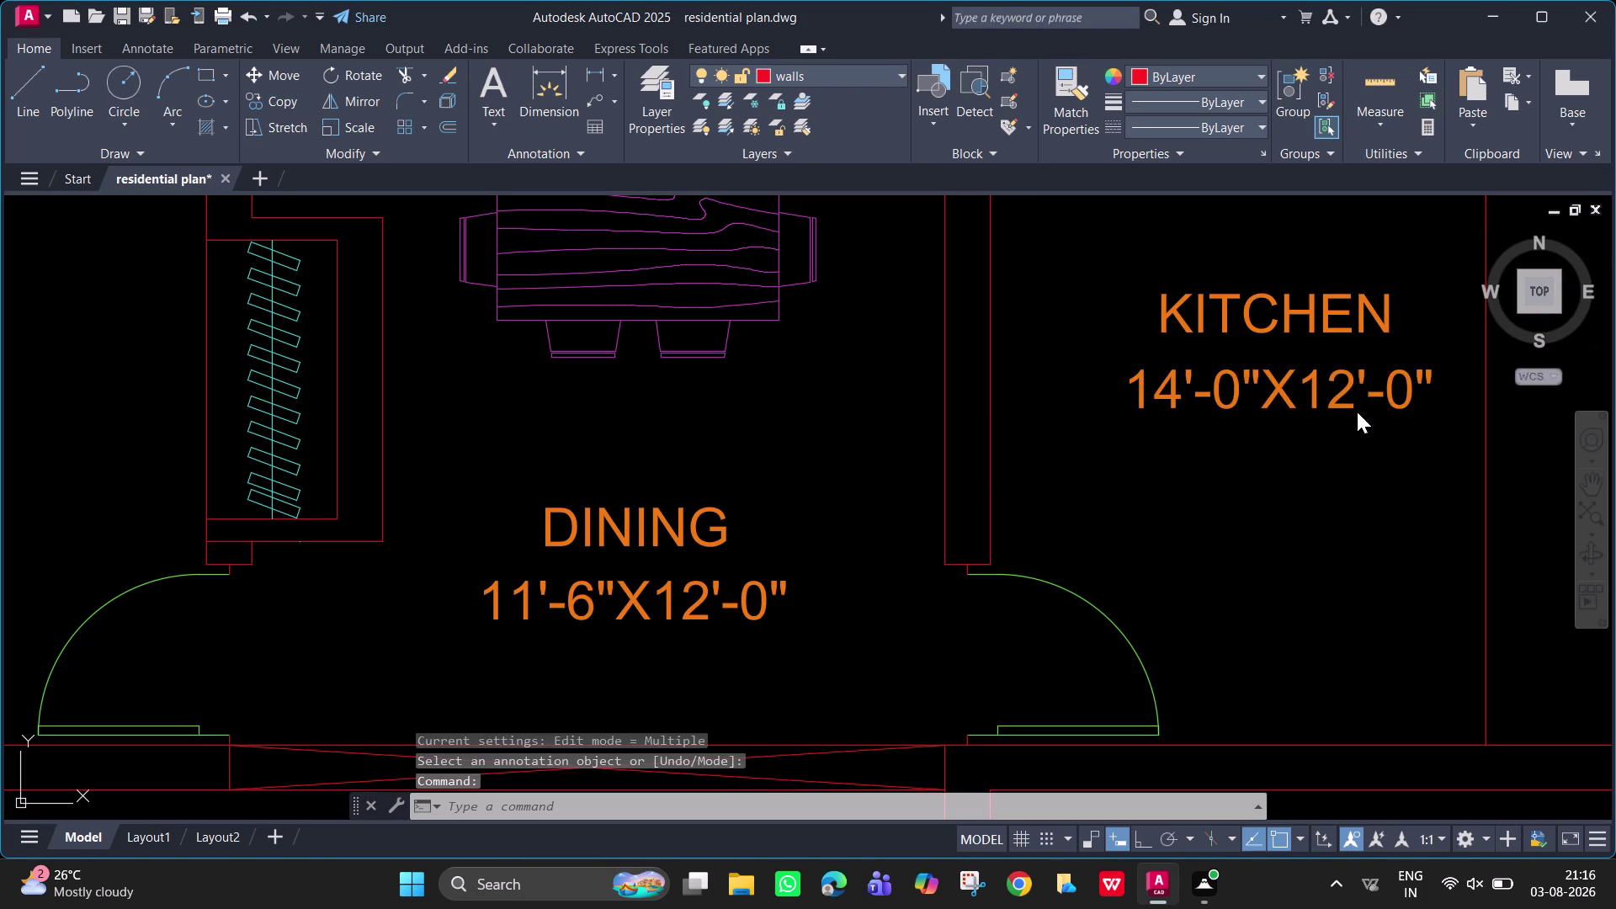
Replace the KITCHEN size text with 10'-6"X12'-0" and close the text editor.
key(BackSpace)
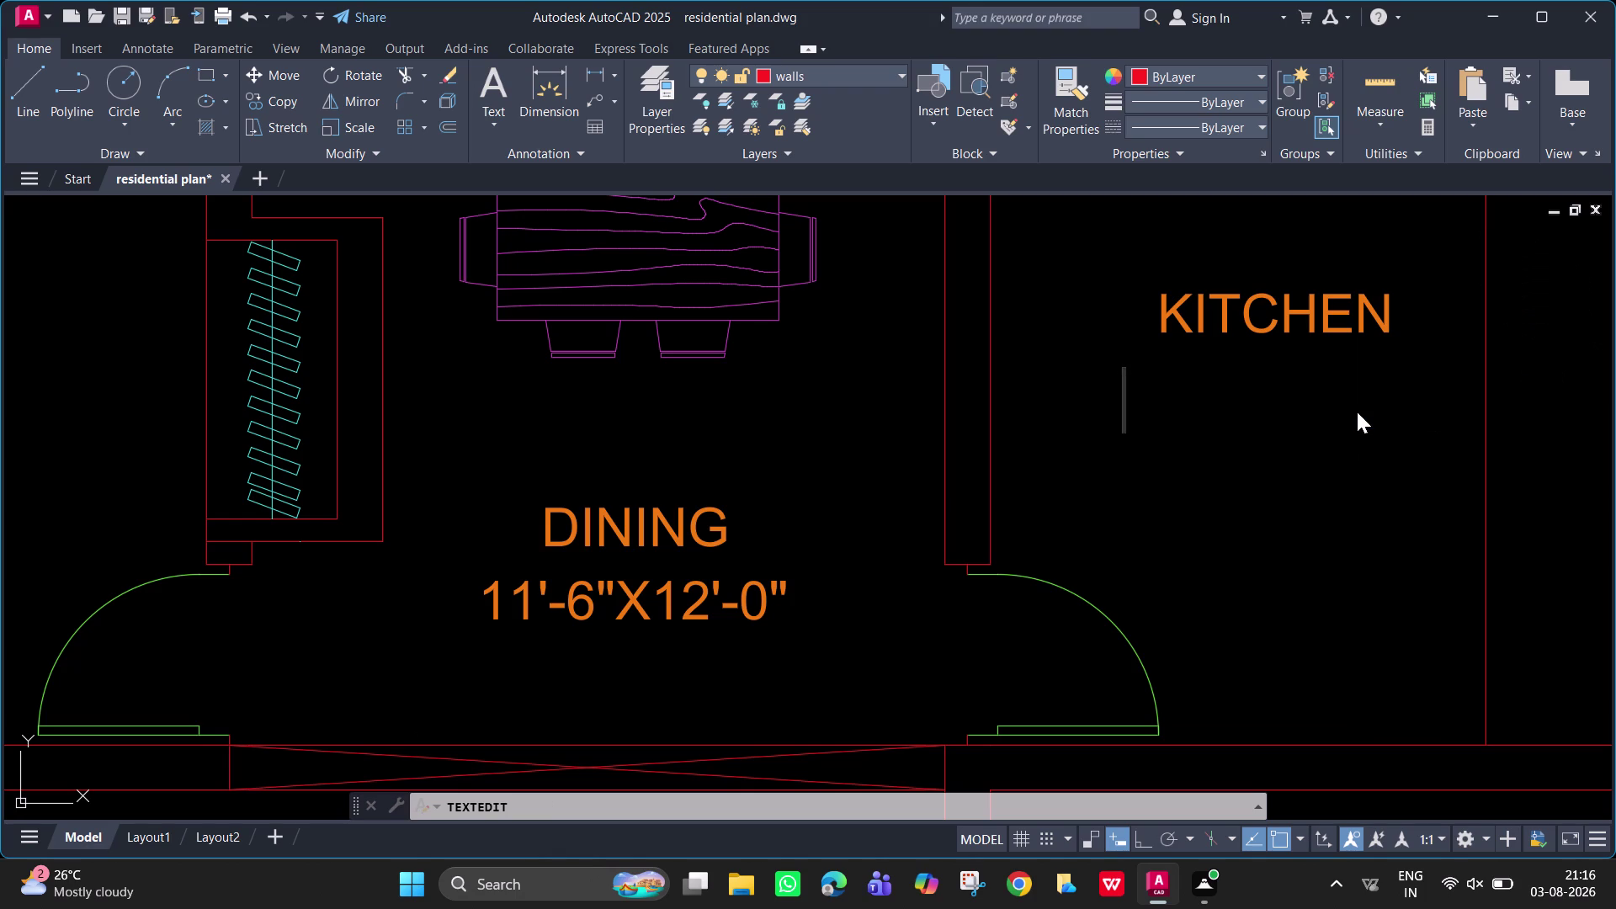
text(10)
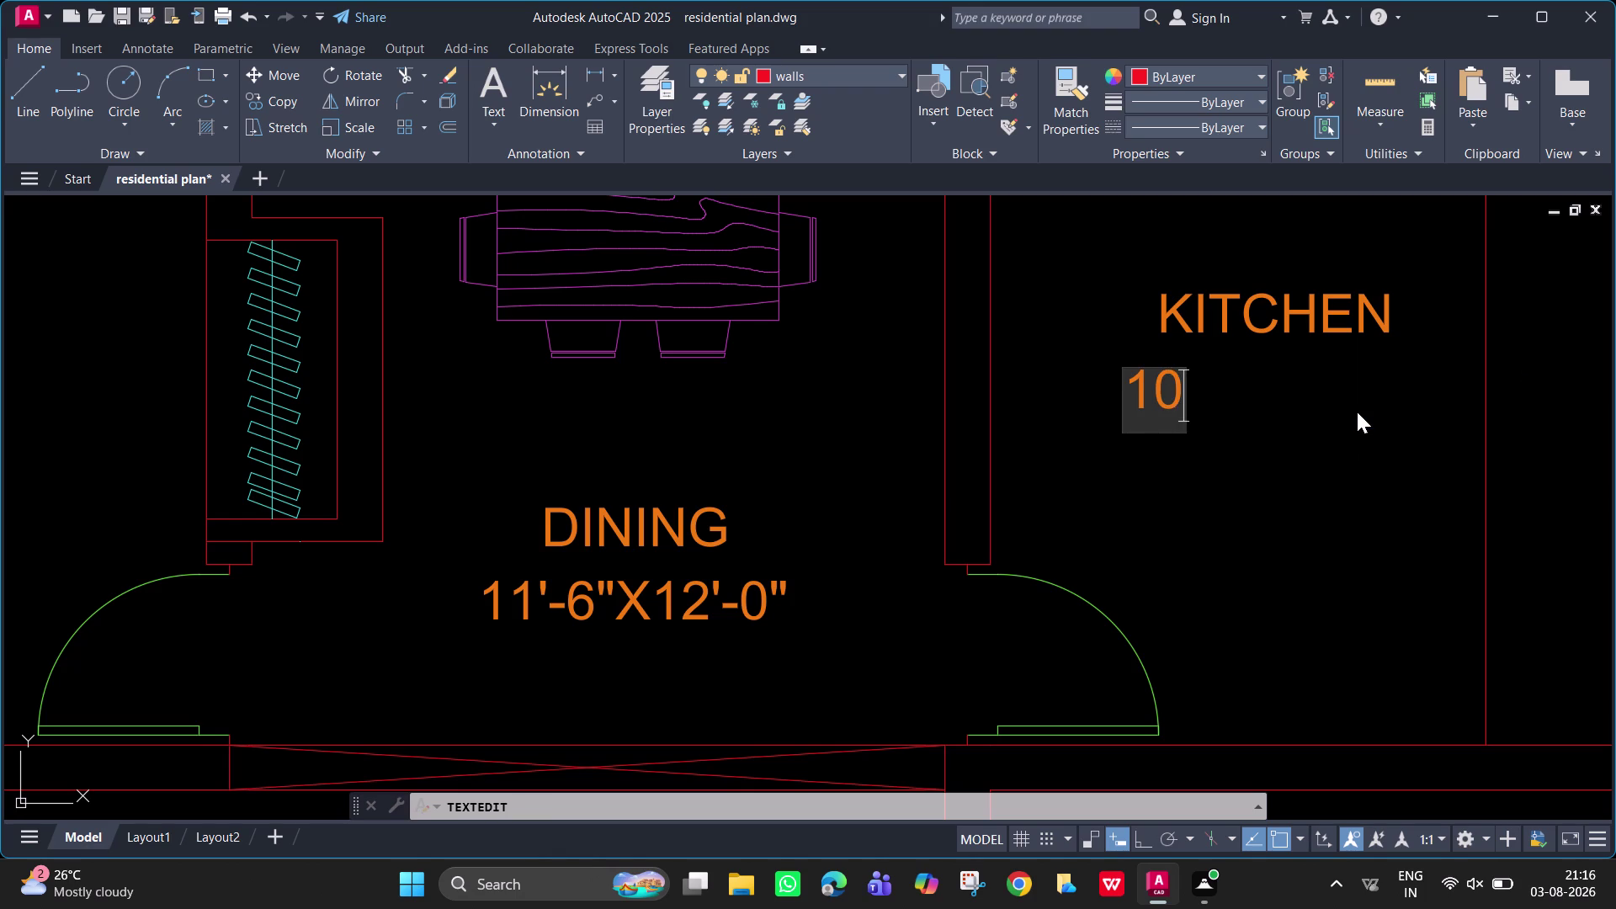
text(')
text(-)
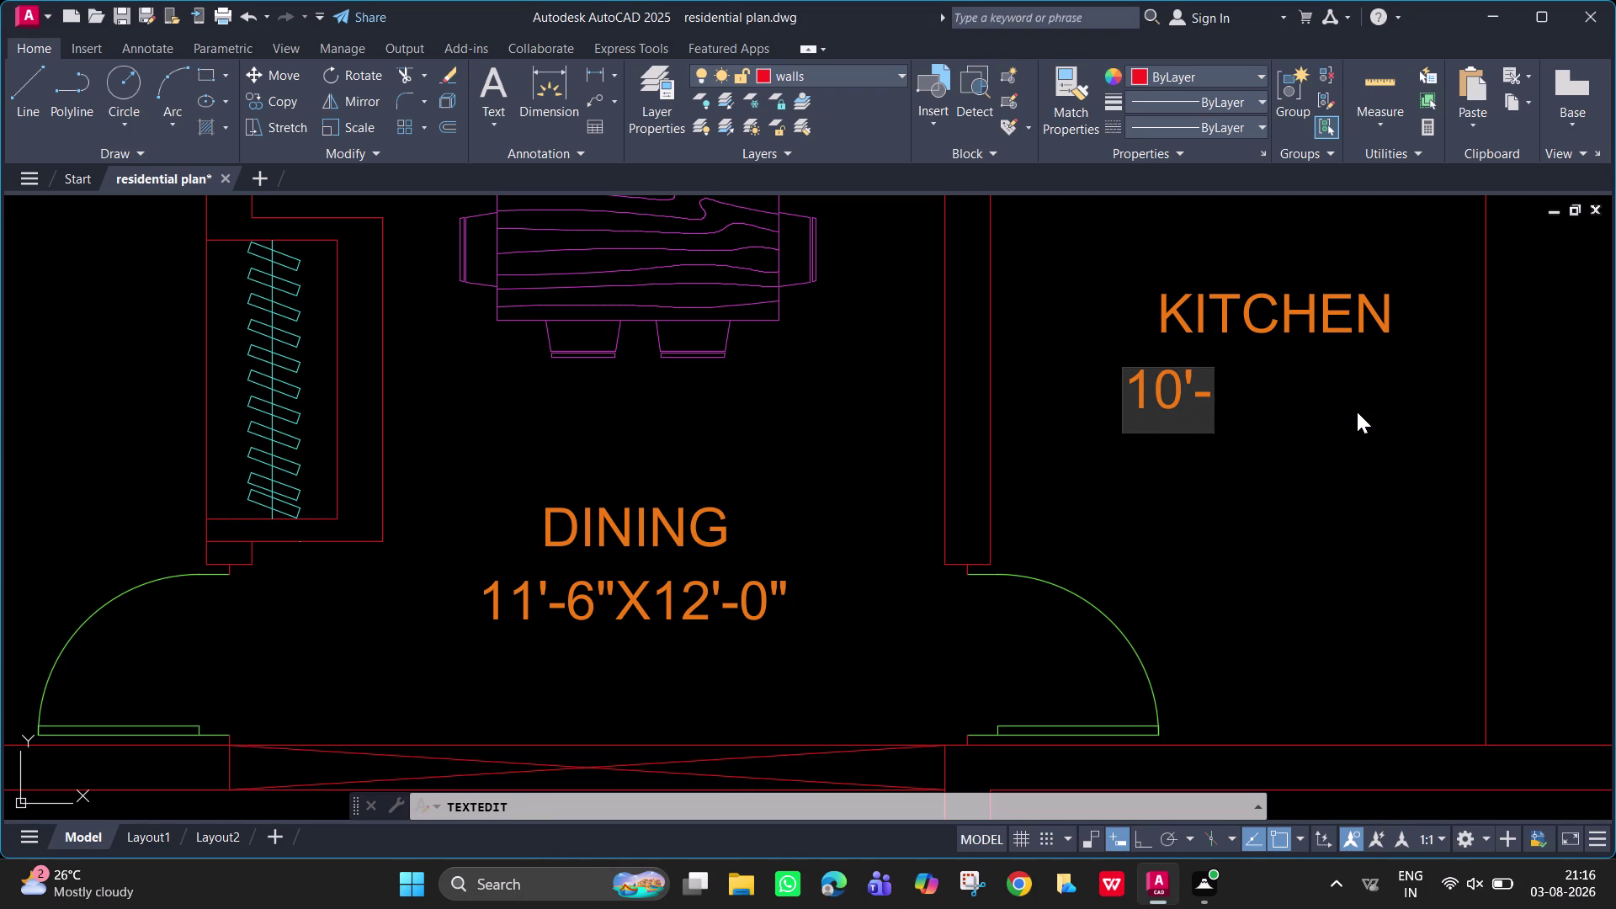
text(6")
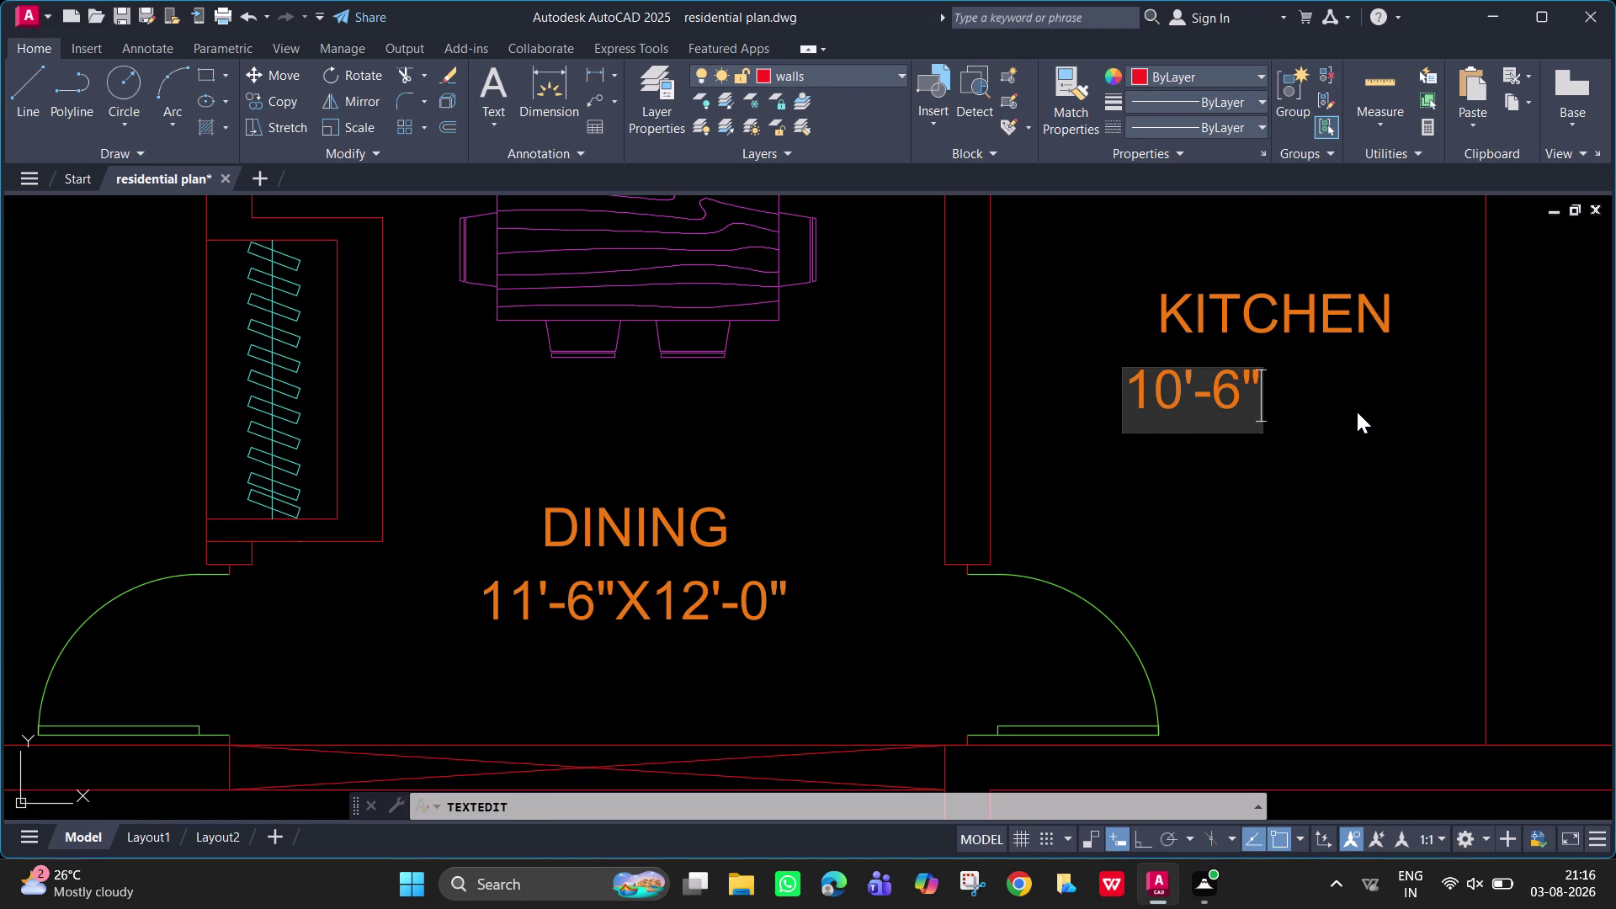
key(x)
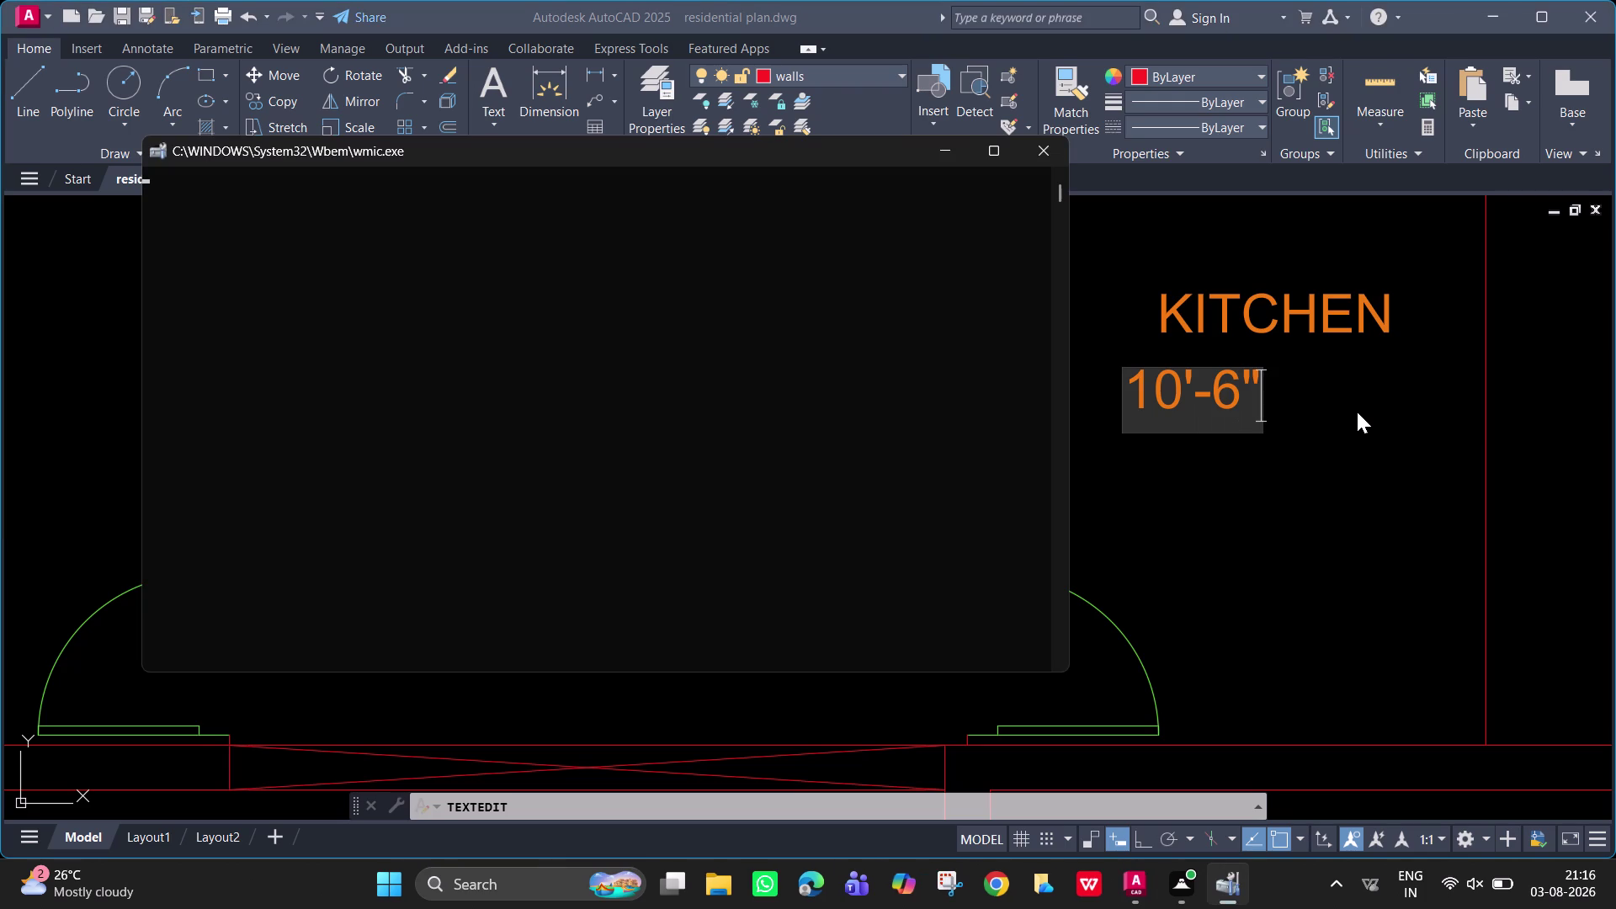
key(x)
key(x)
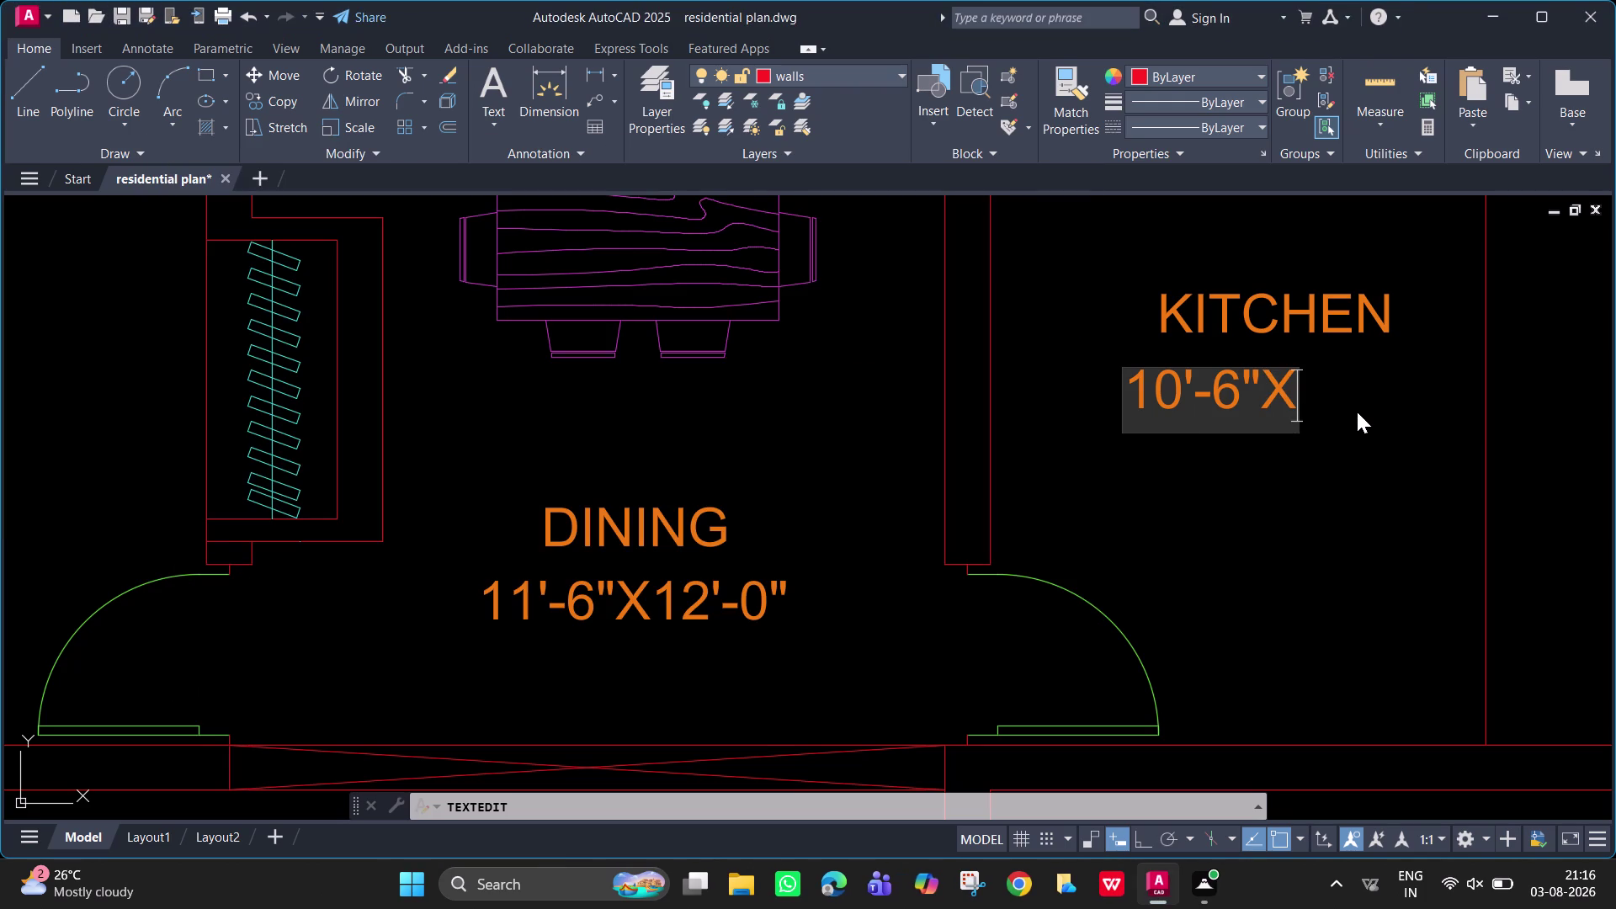
text(12')
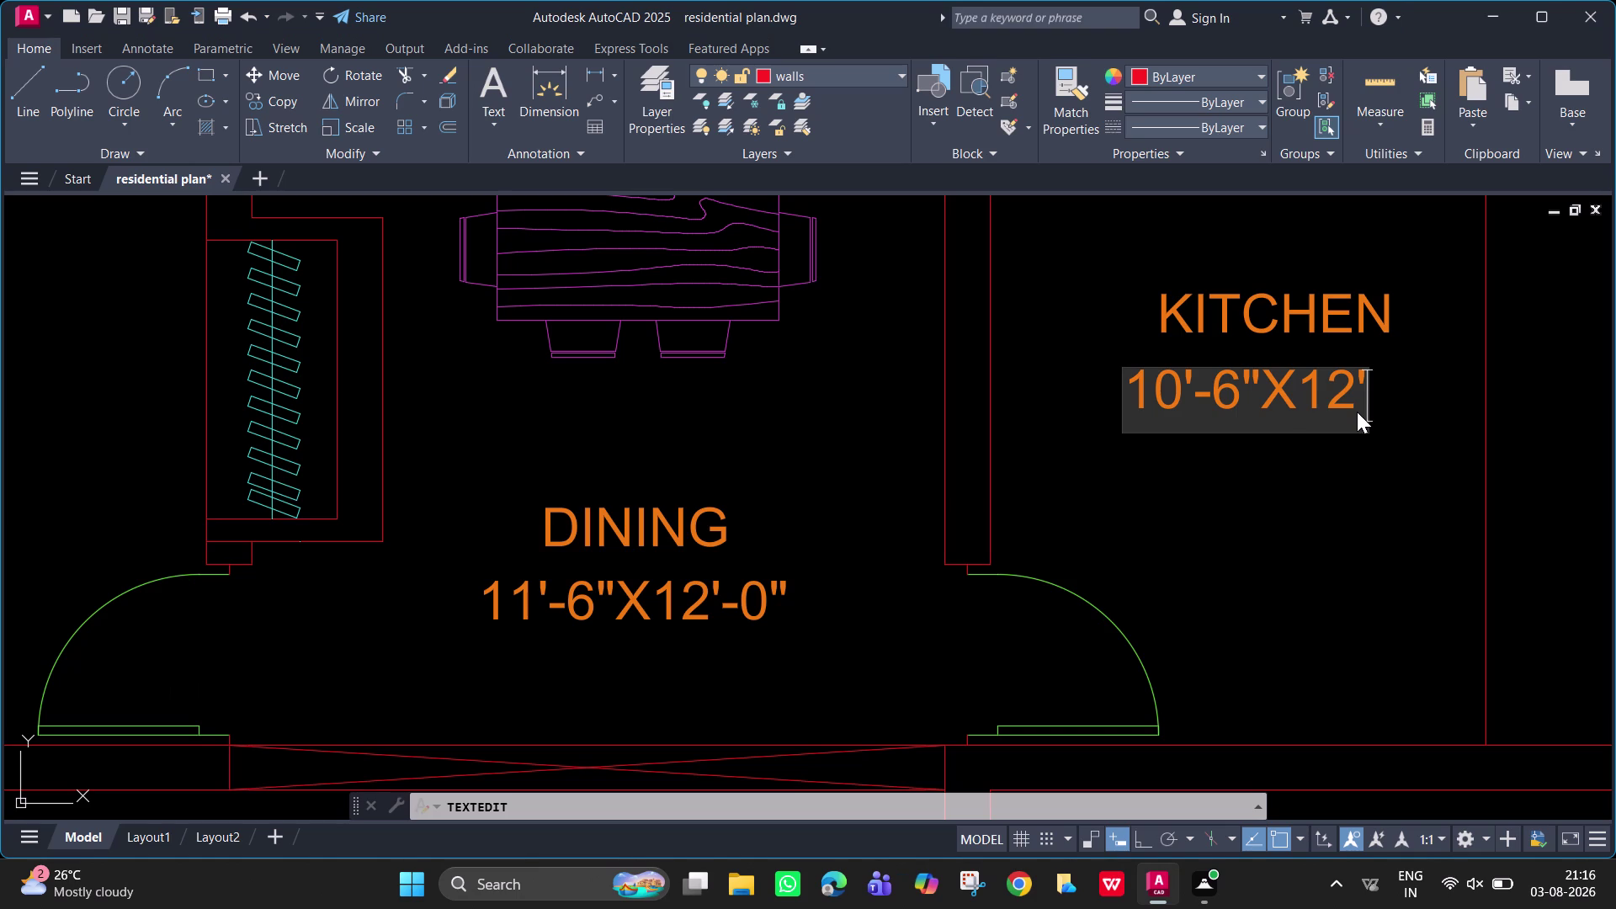
text(-0)
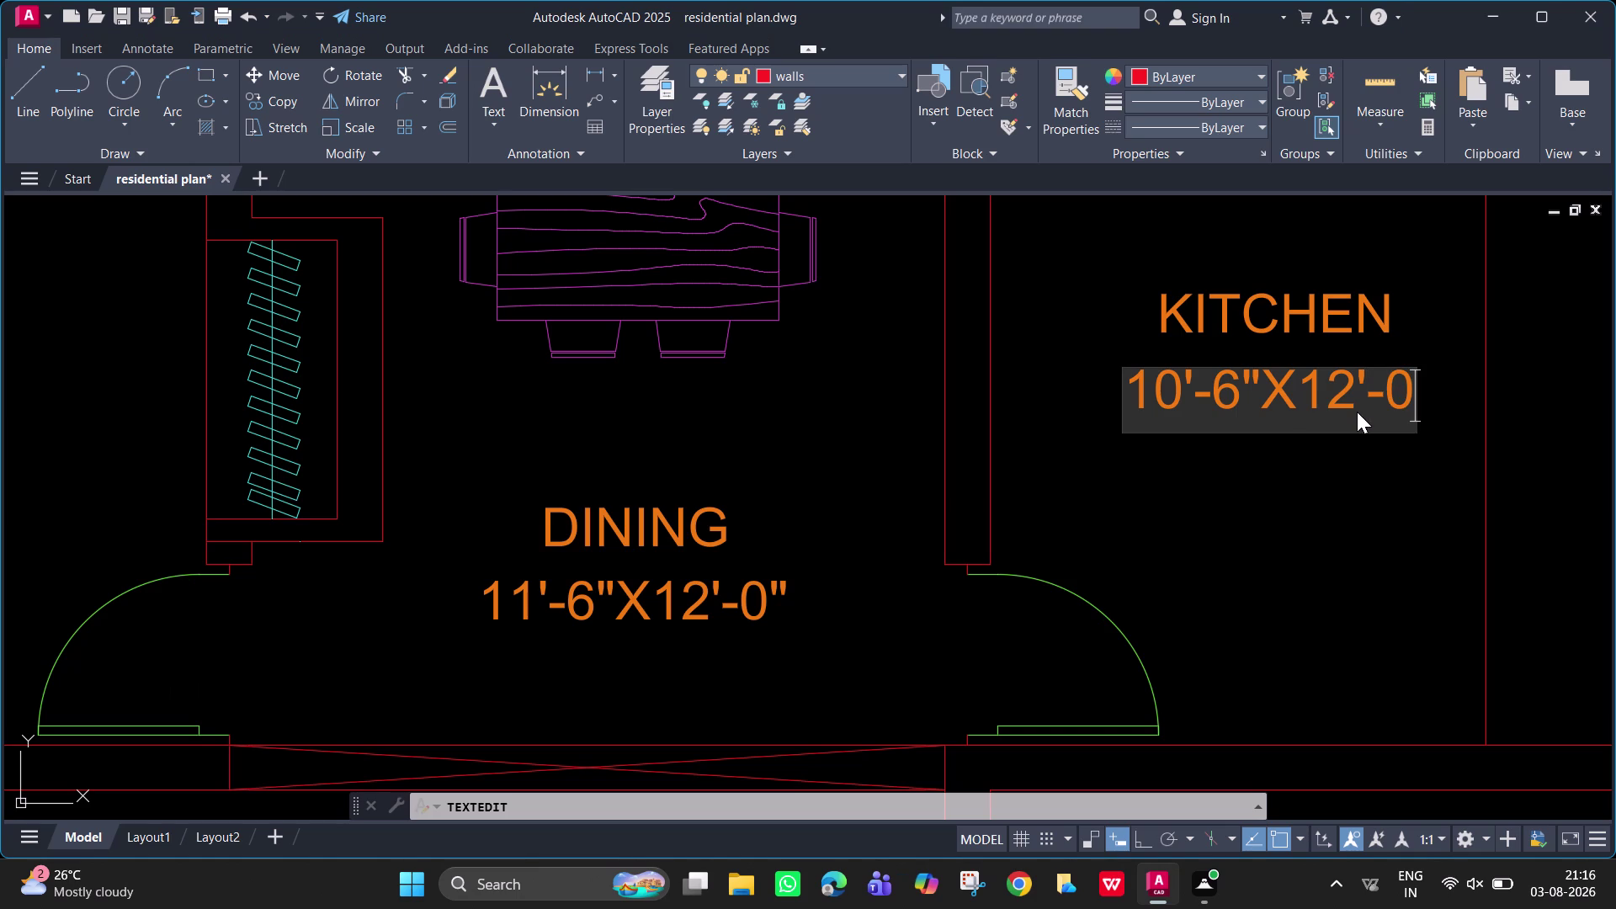
key(shift+quotedbl)
key(Return)
key(Return)
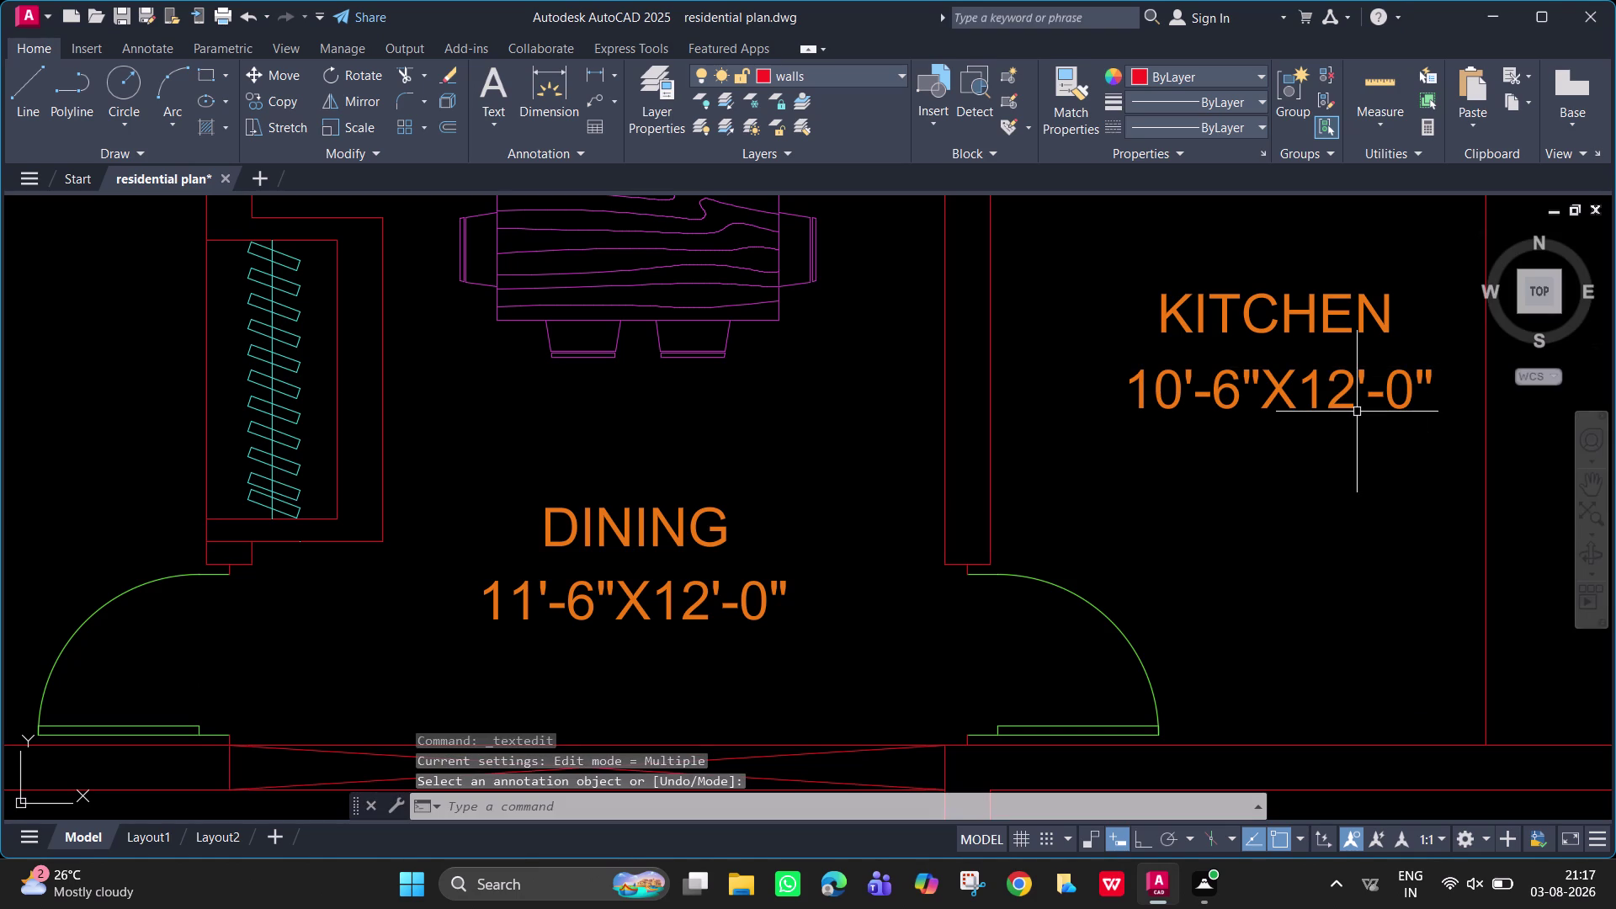
middle_drag(626, 541, 1225, 510)
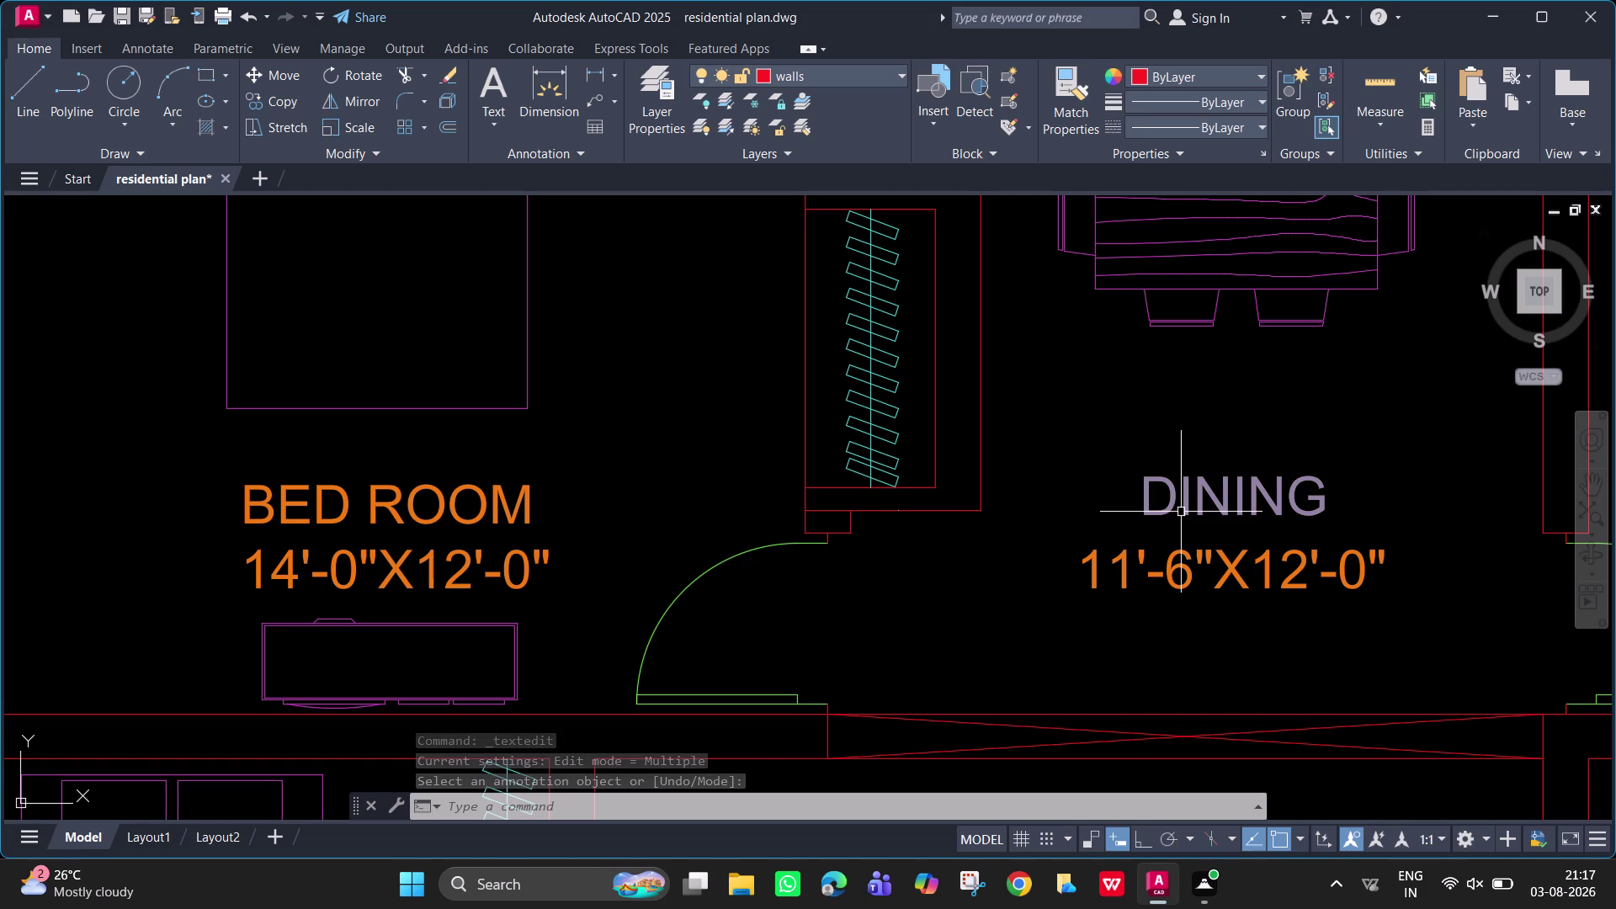
Pan to the left bedroom and COPY its BED ROOM label to just beneath itself.
scroll(down, 3)
middle_drag(978, 549, 867, 402)
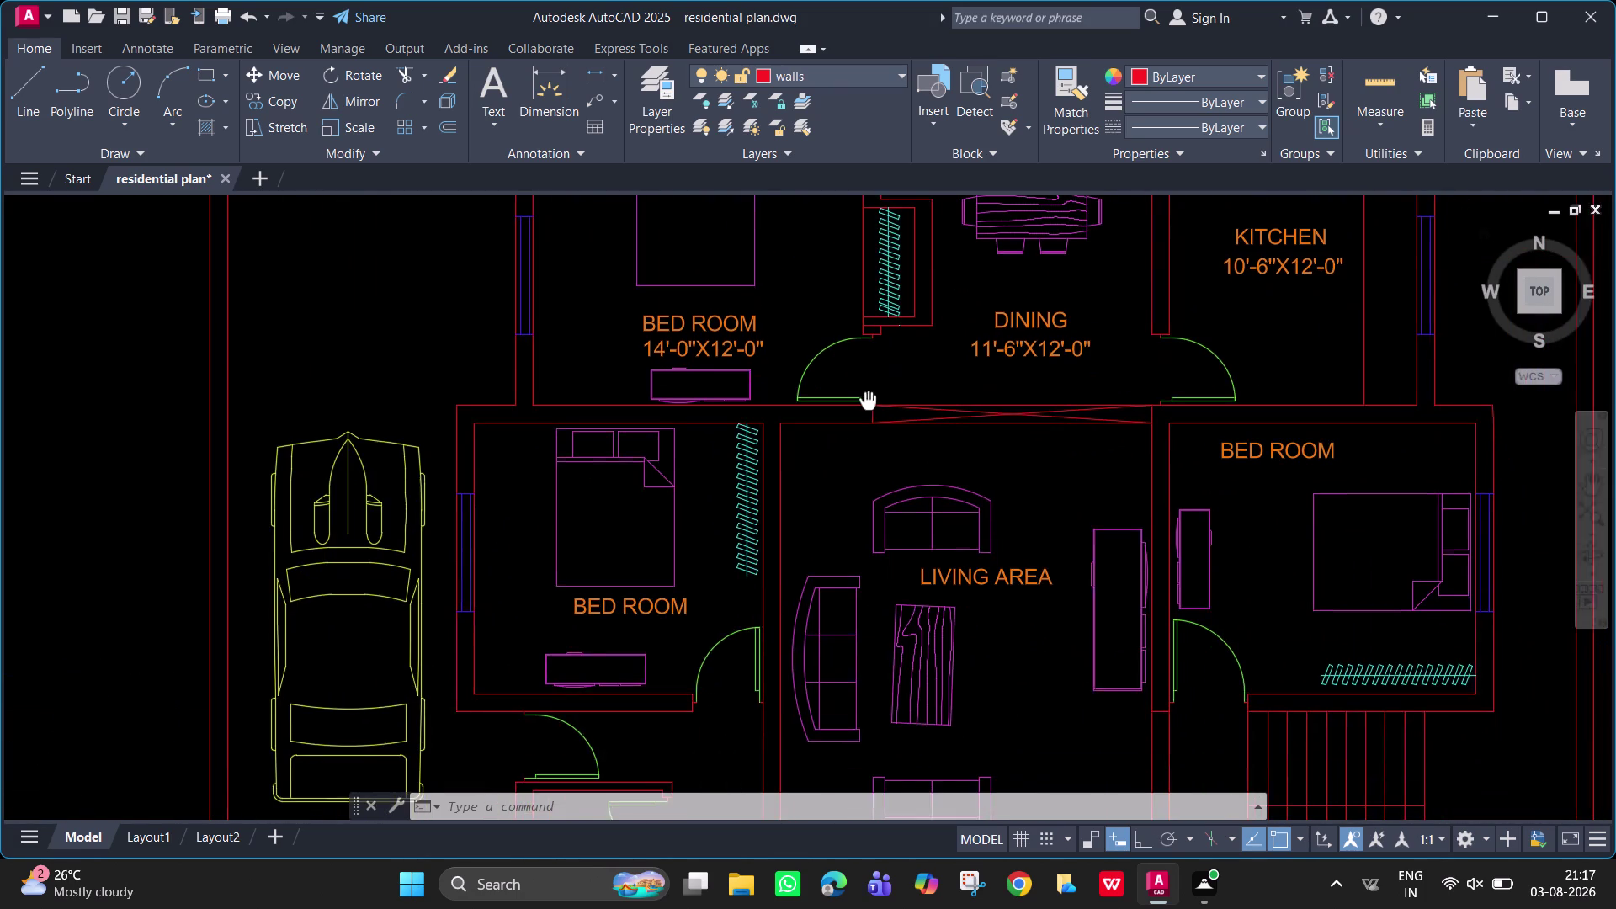
middle_drag(868, 402, 870, 229)
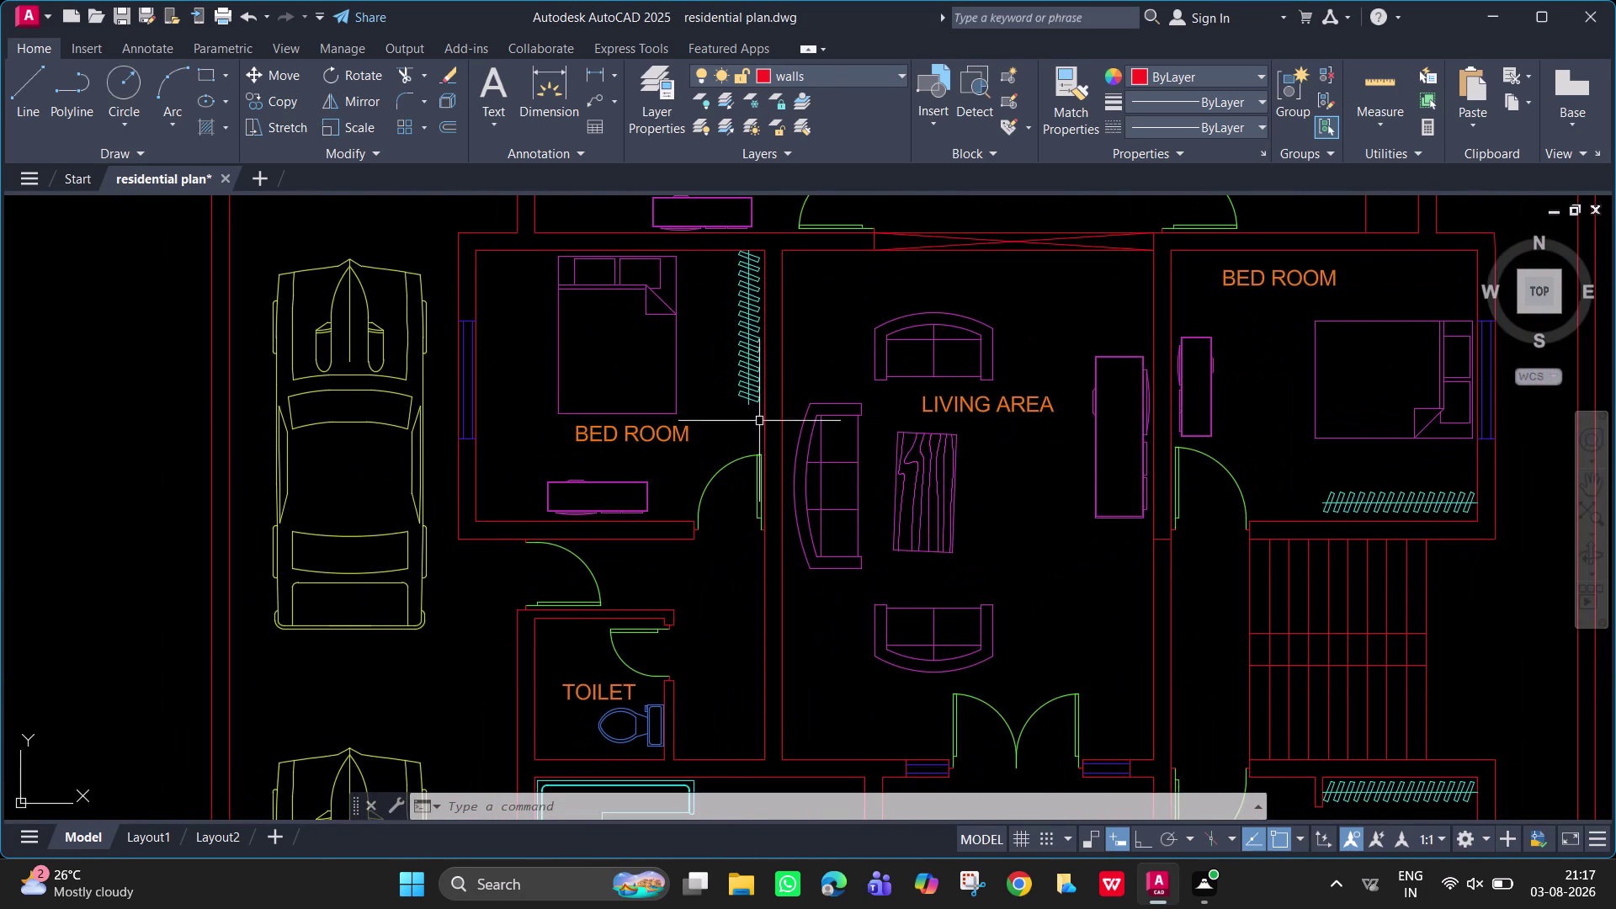
scroll(up, 3)
middle_drag(733, 429, 822, 369)
click(675, 386)
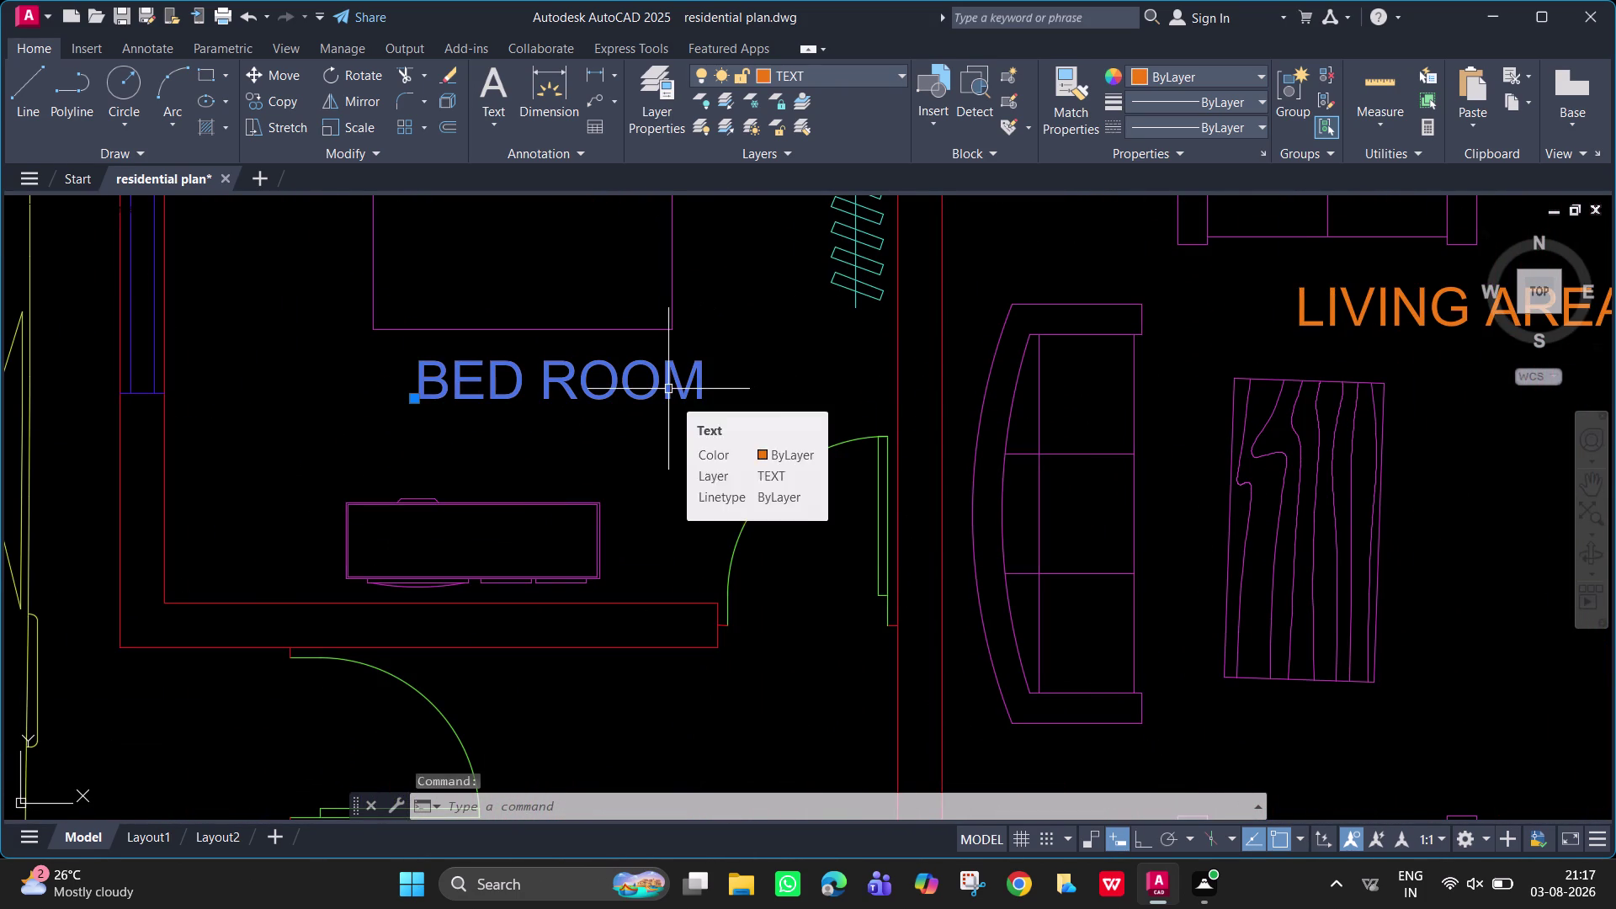
text(CO)
key(space)
click(668, 389)
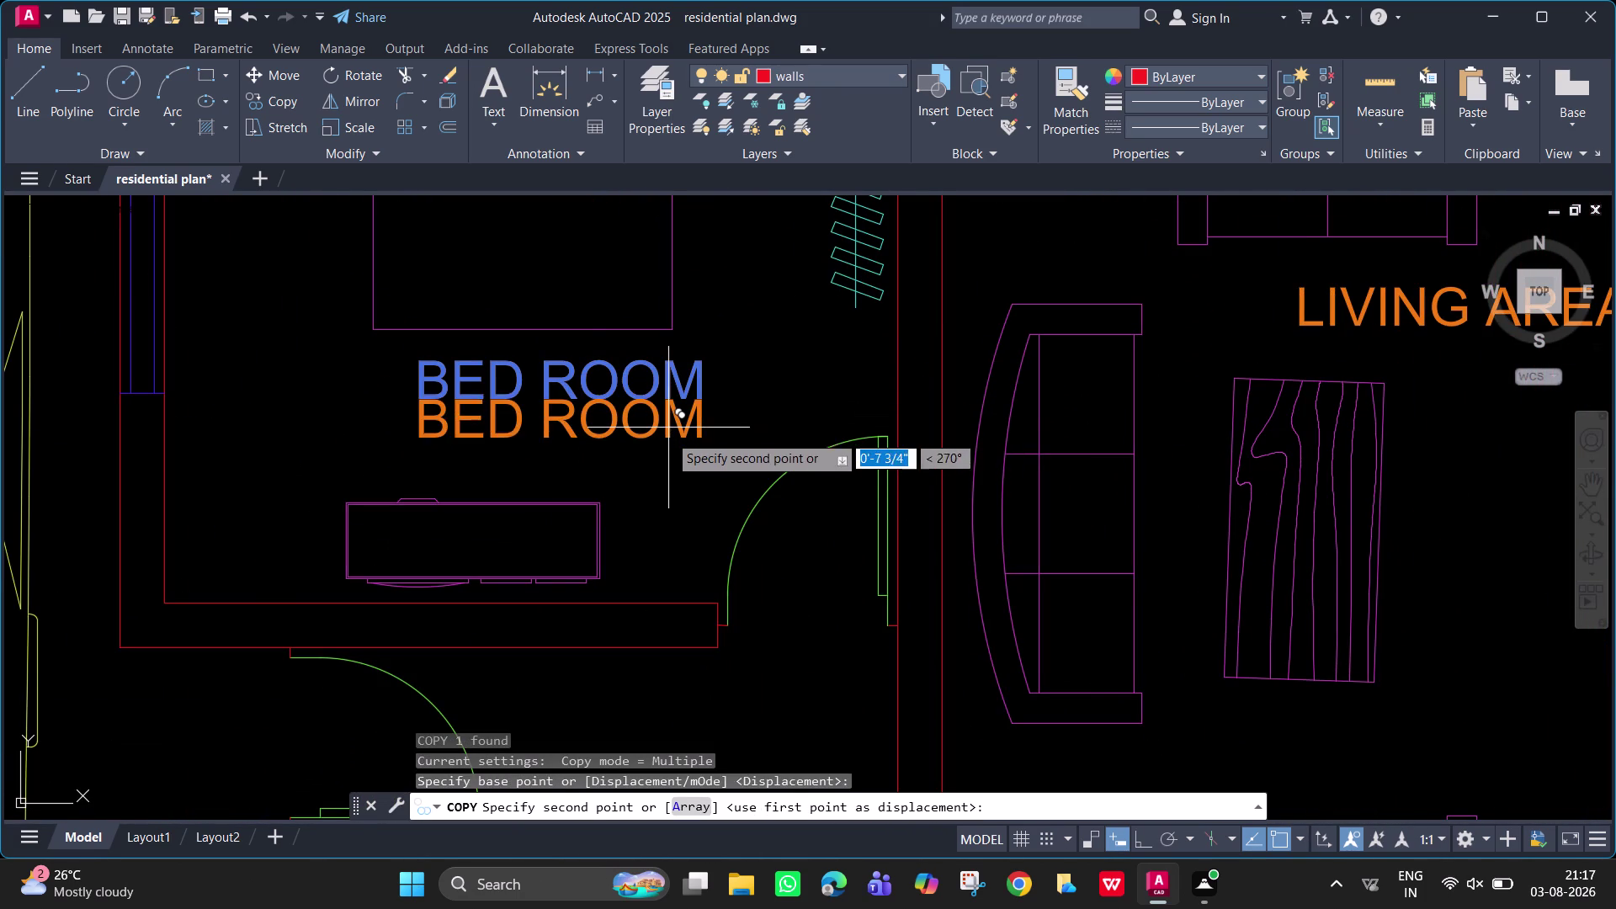
click(667, 448)
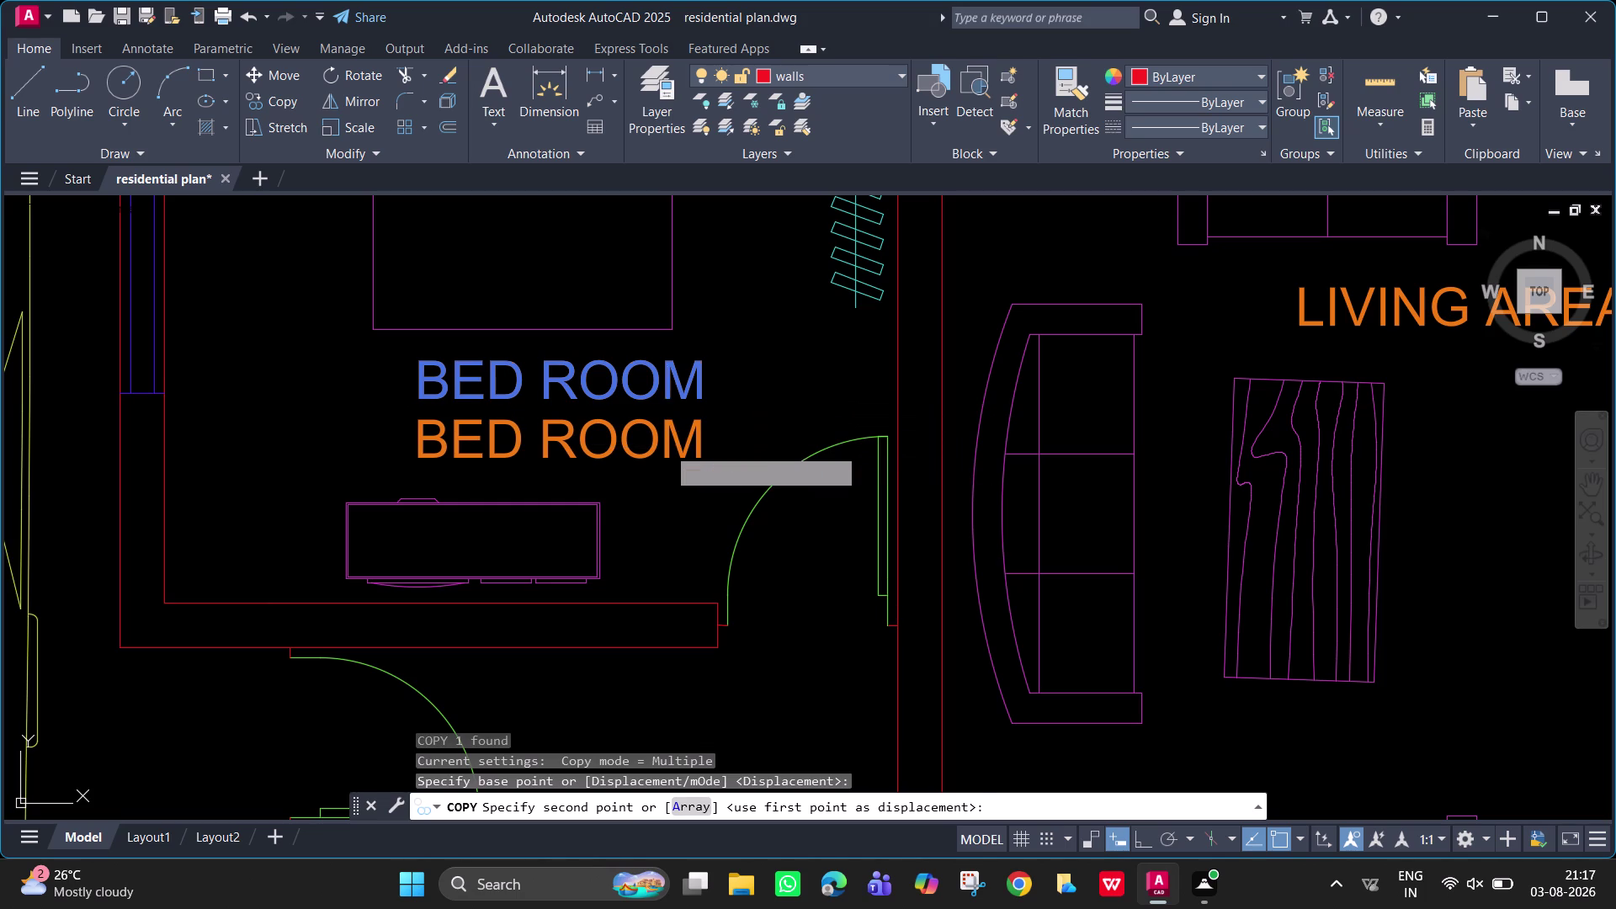
key(space)
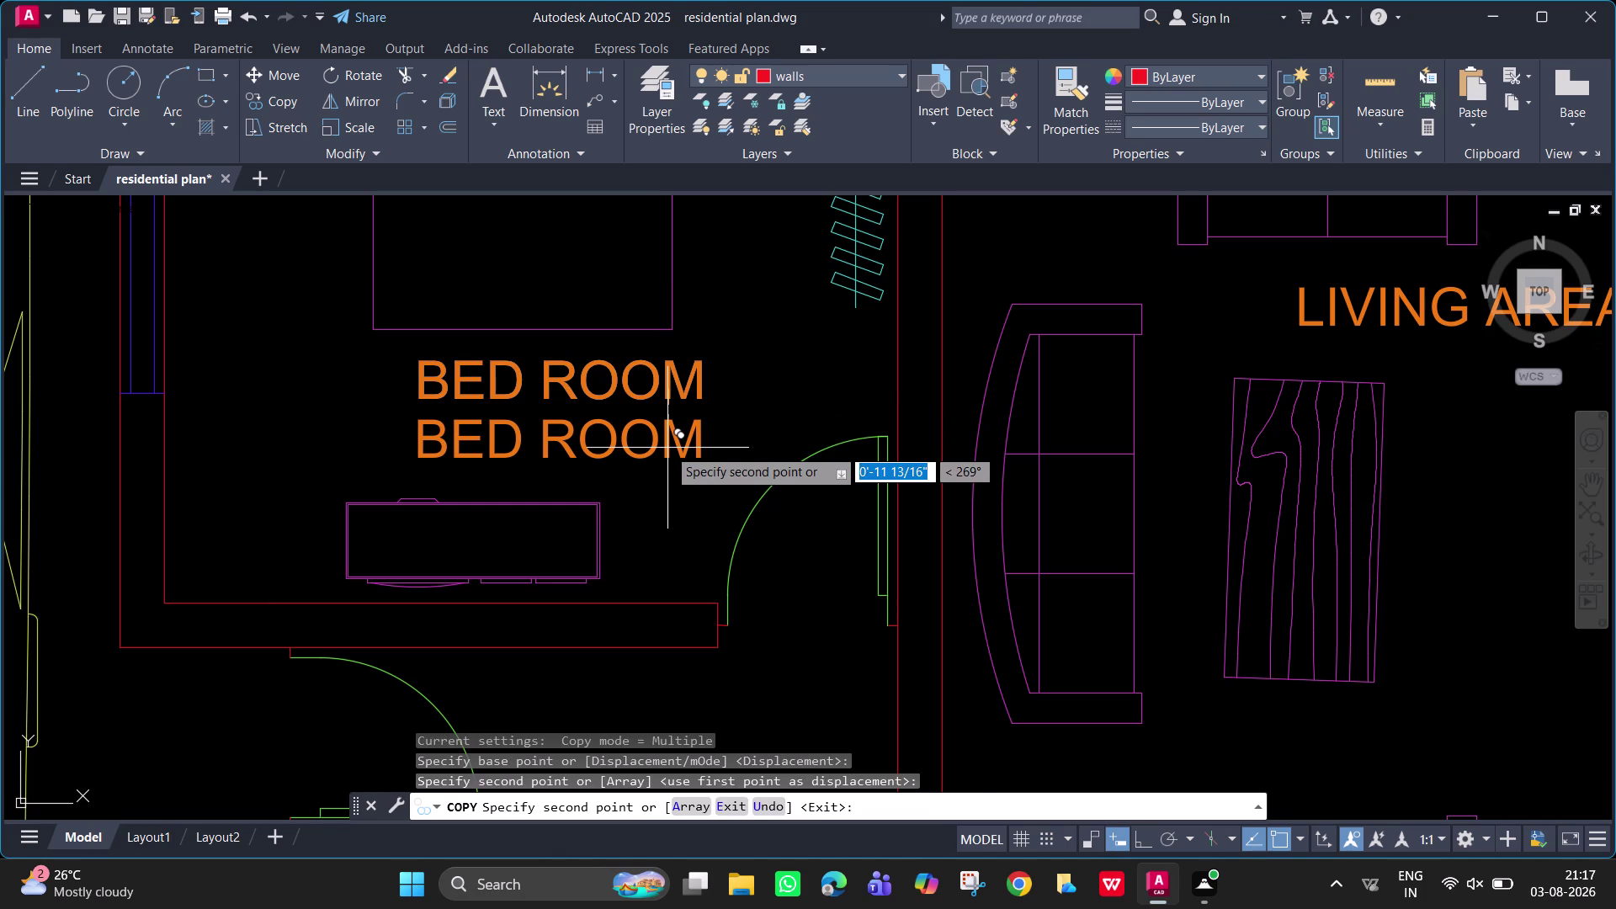
triple_click(668, 448)
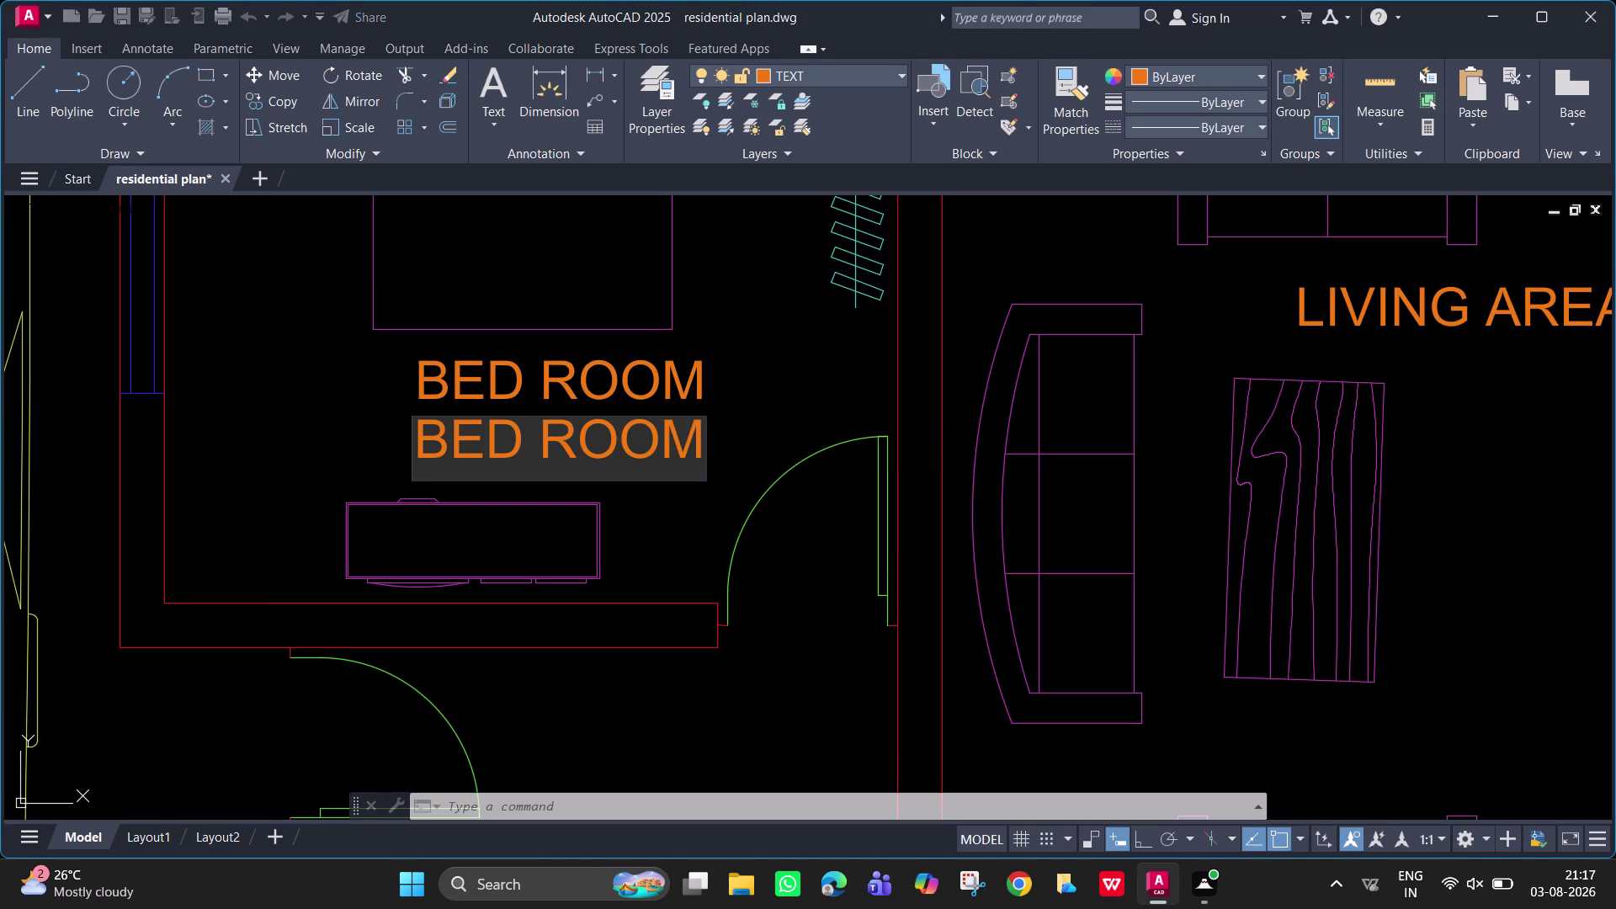
Replace the copied text under the left BED ROOM with 12'-3"X11'-6" and finish editing.
key(Right)
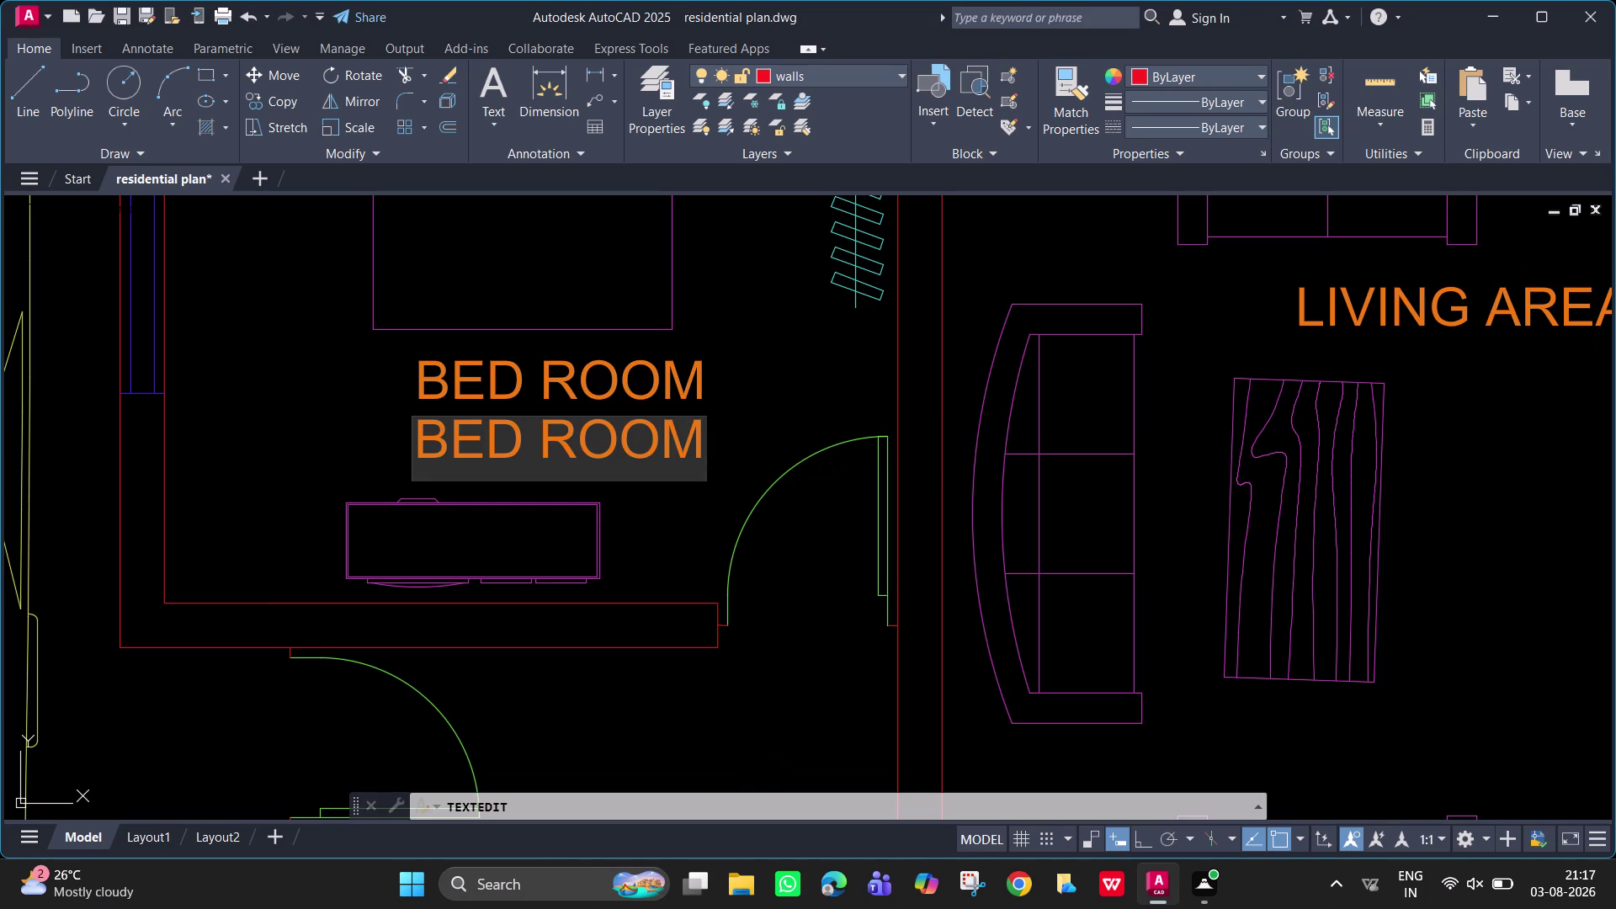
key(BackSpace)
key(BackSpace)
key(BackSpace)
text(12)
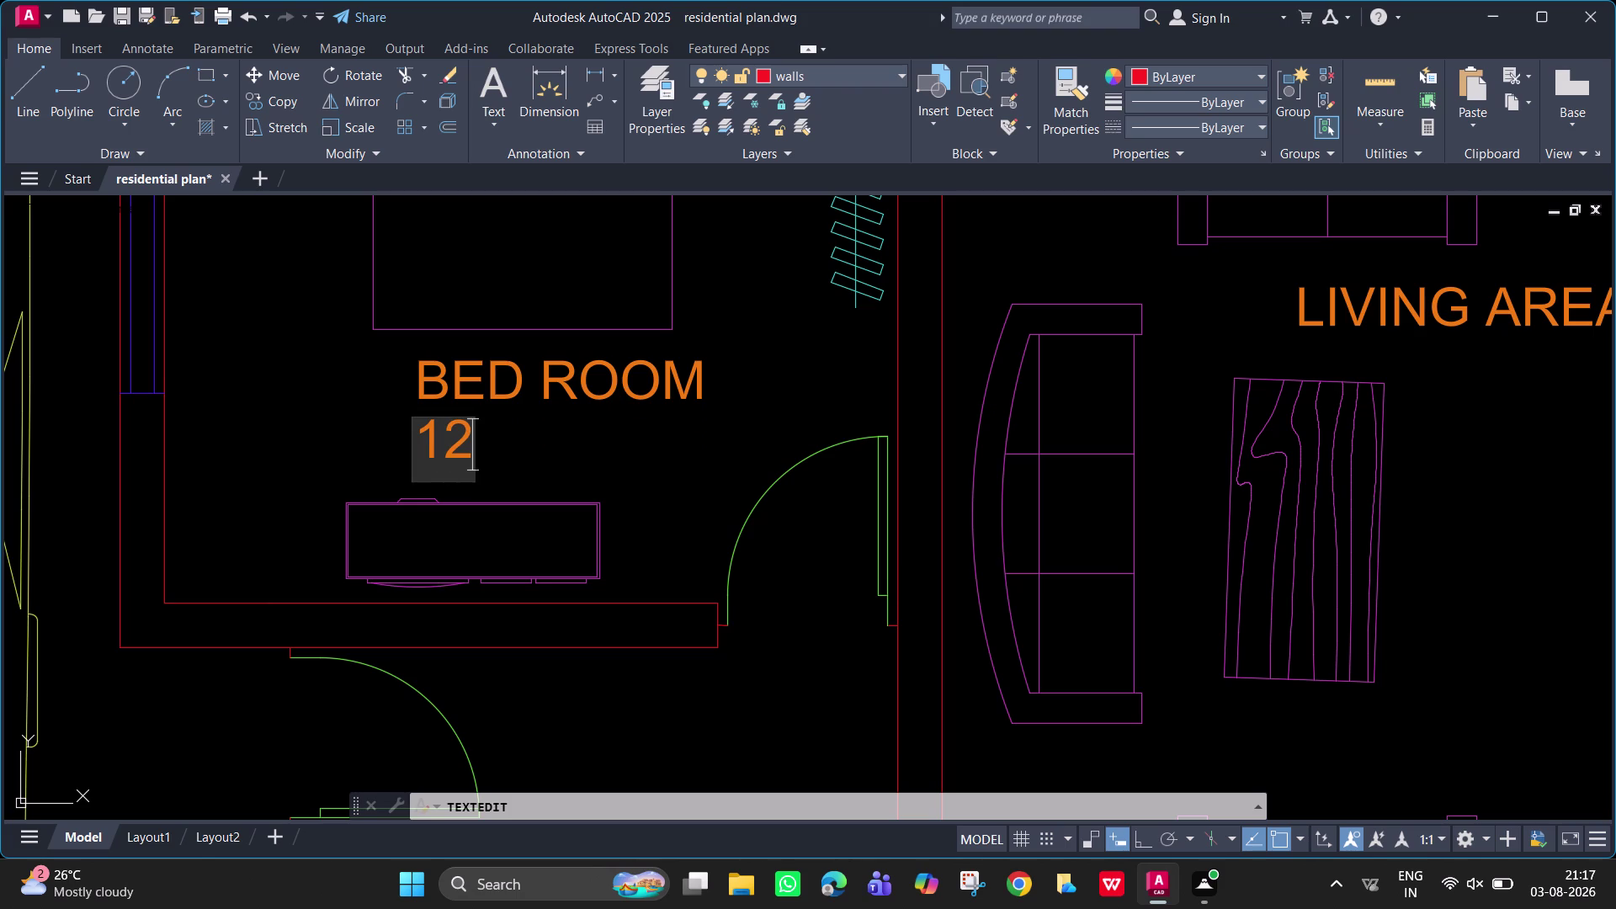
text(')
key(minus)
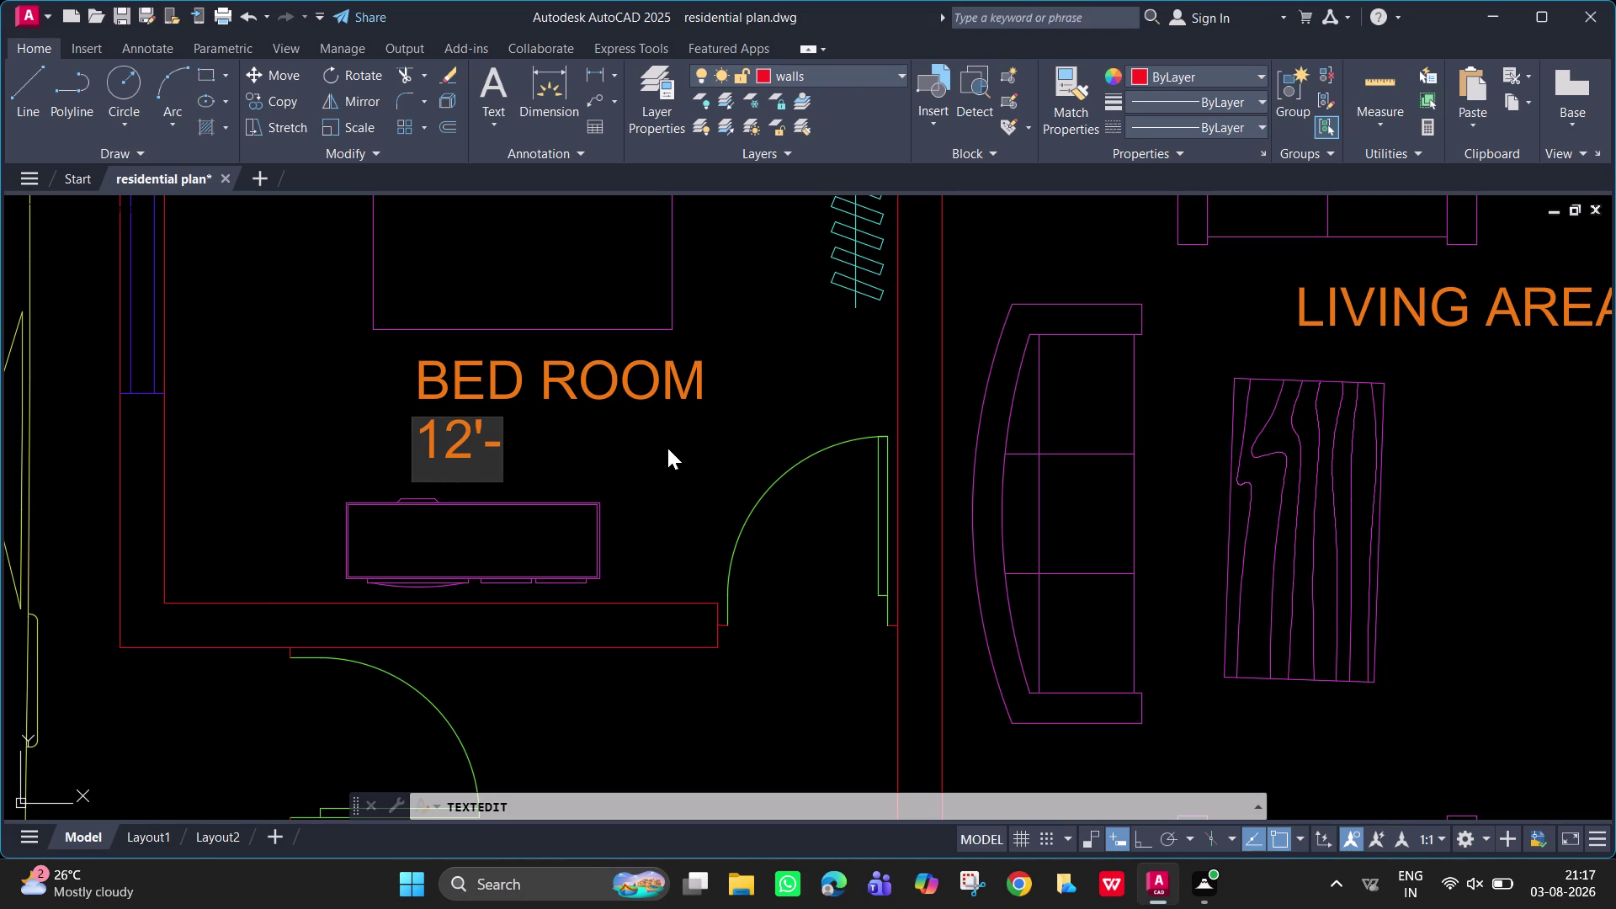
text(3")
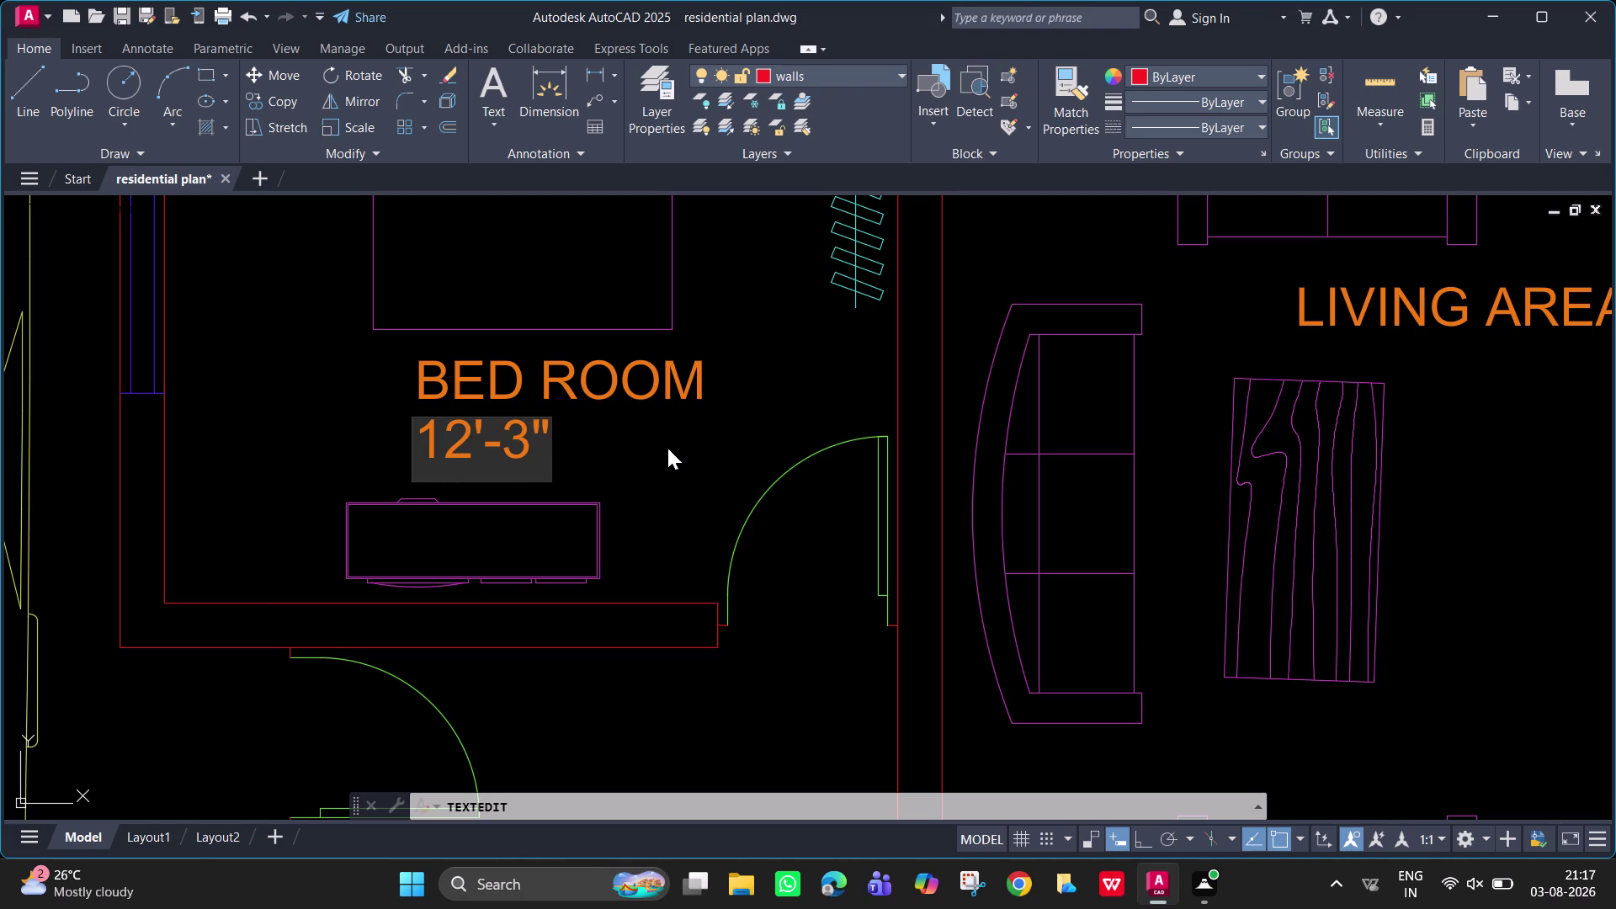
key(x)
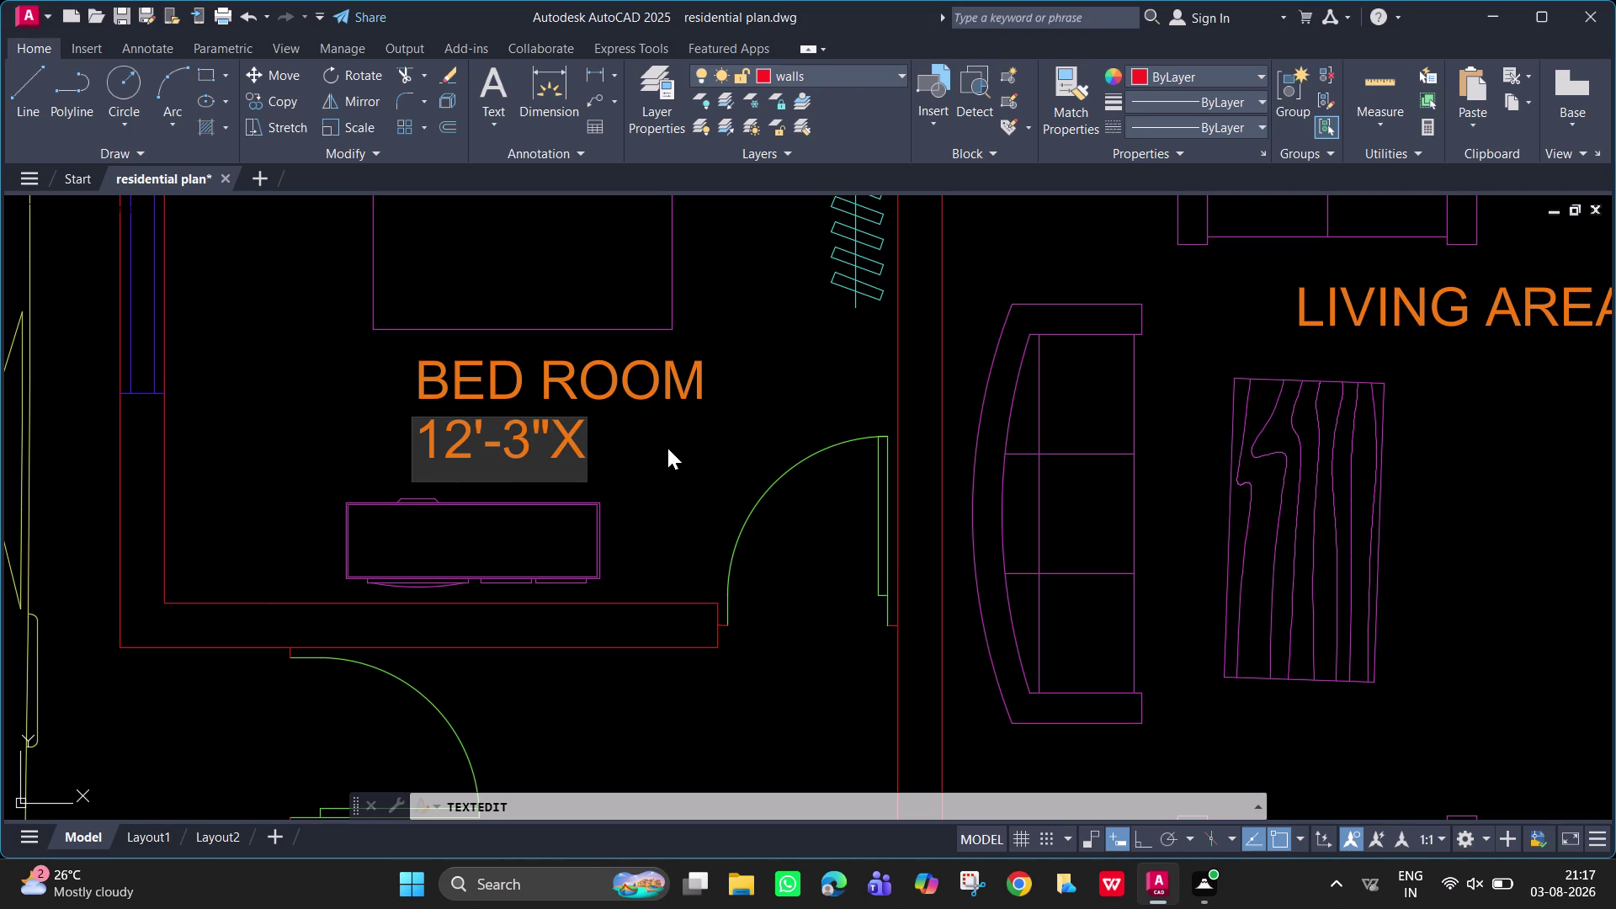
text(11')
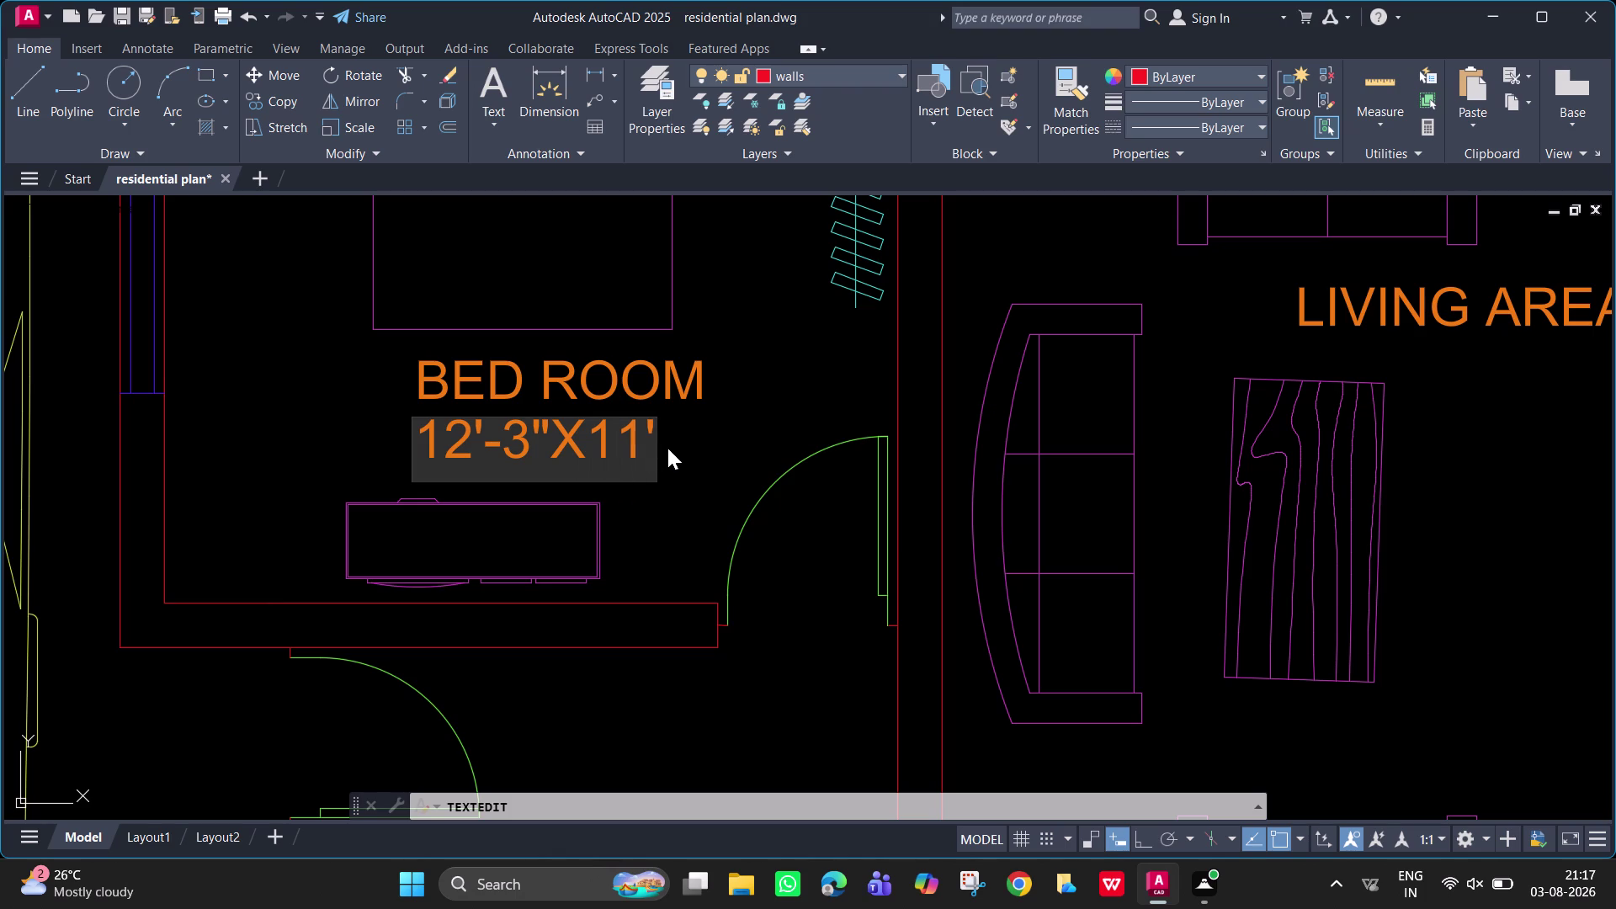
key(End)
key(minus)
text(6")
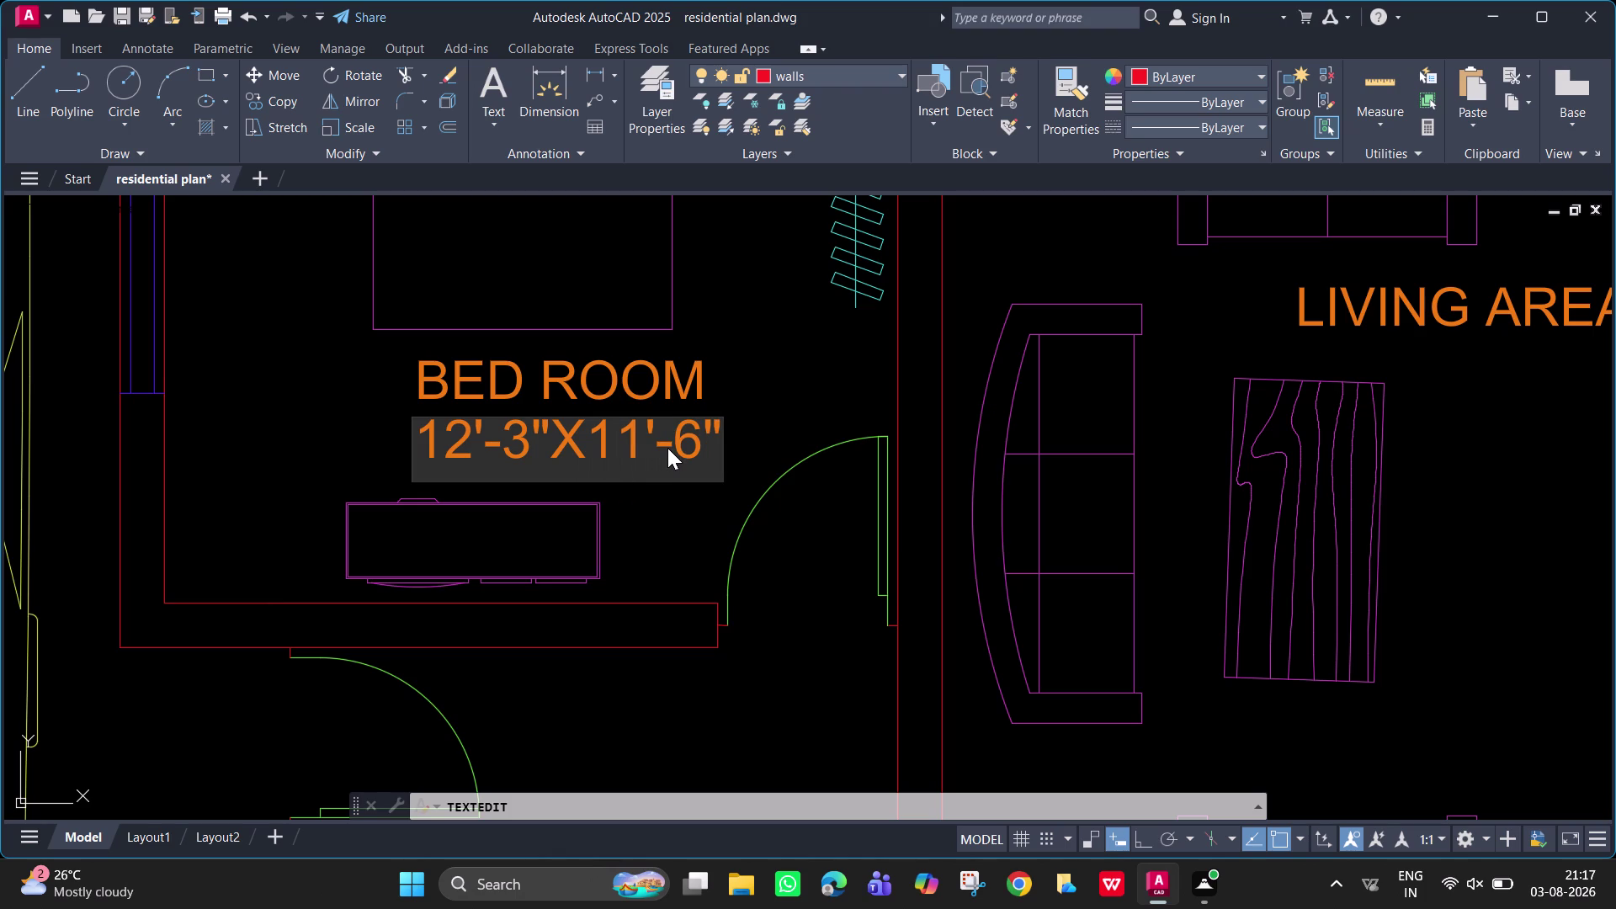
key(Return)
key(Return)
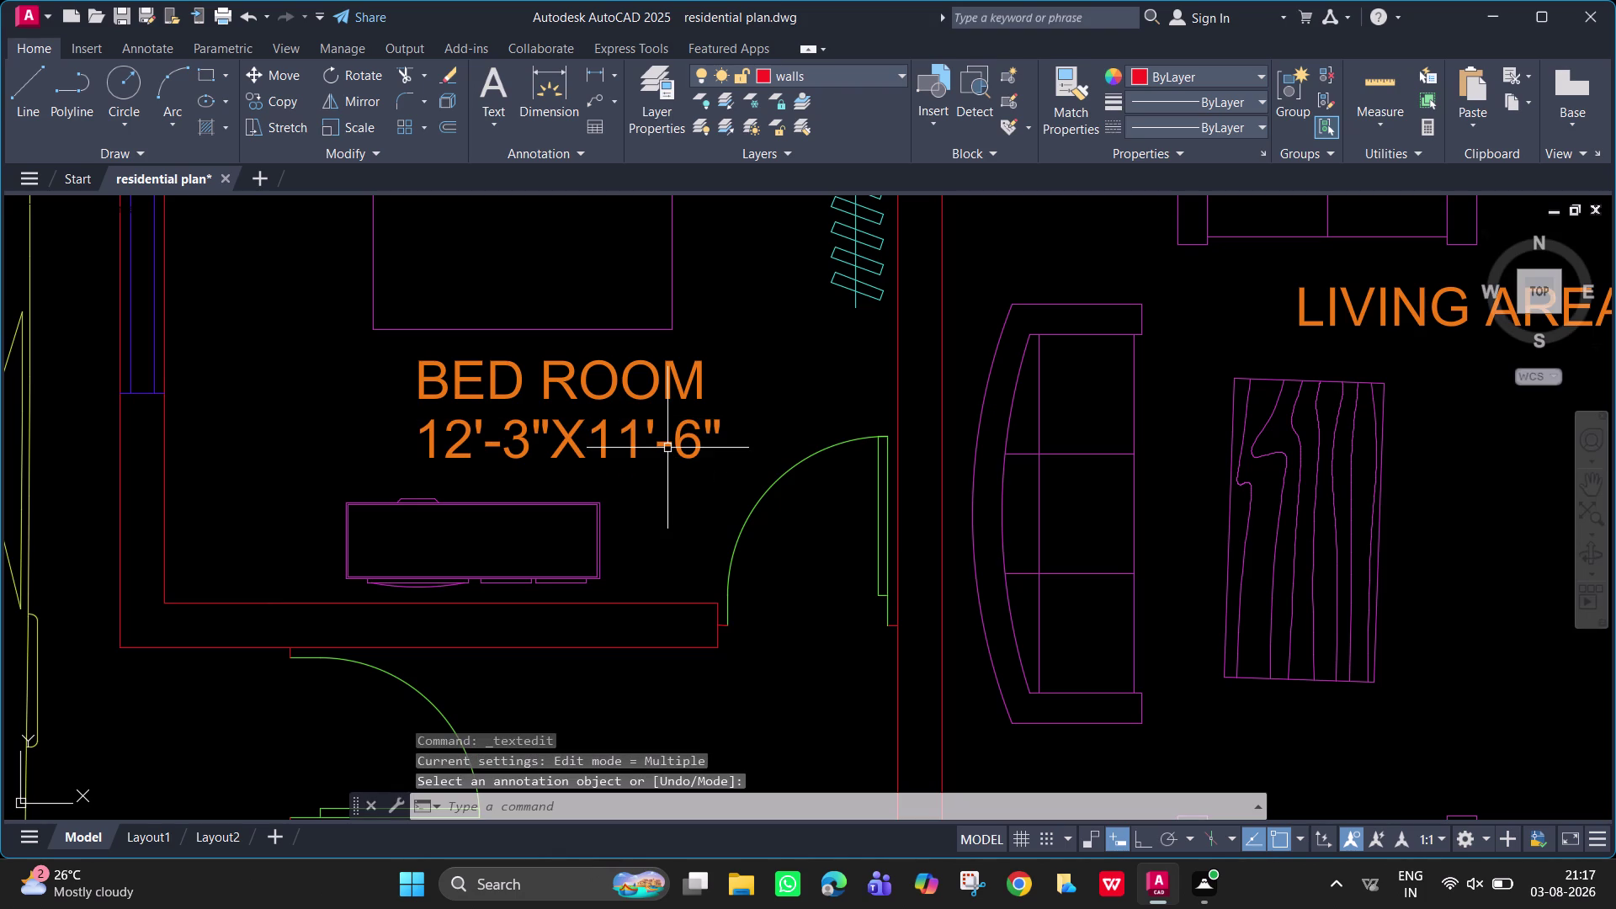
middle_drag(999, 412, 227, 476)
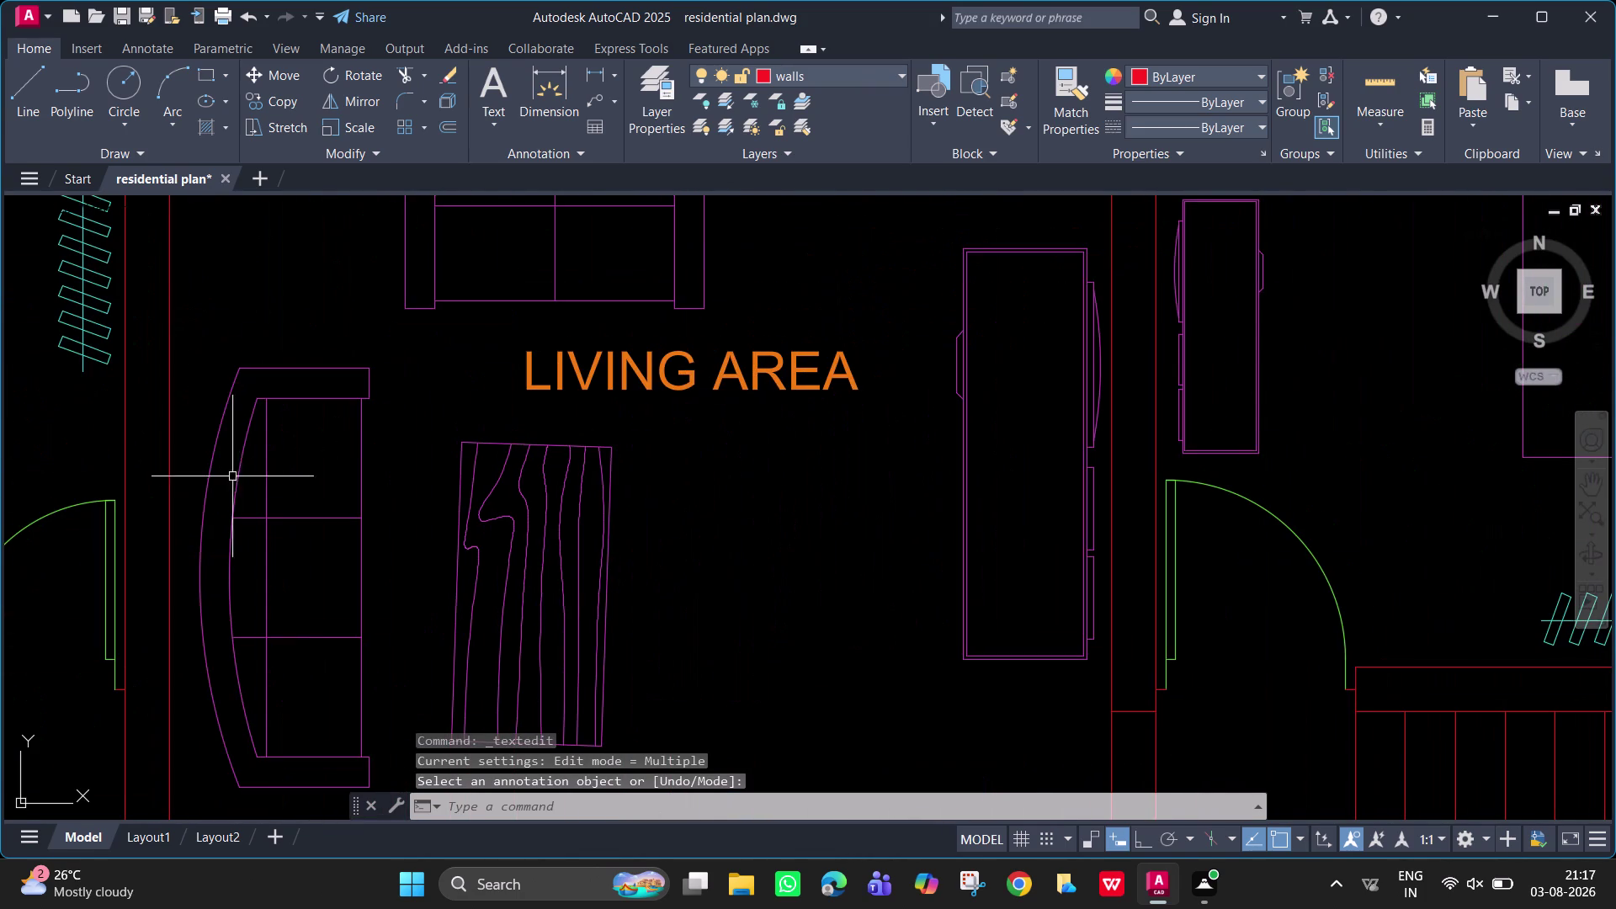
Copy the LIVING AREA label to a spot just below itself.
double_click(760, 379)
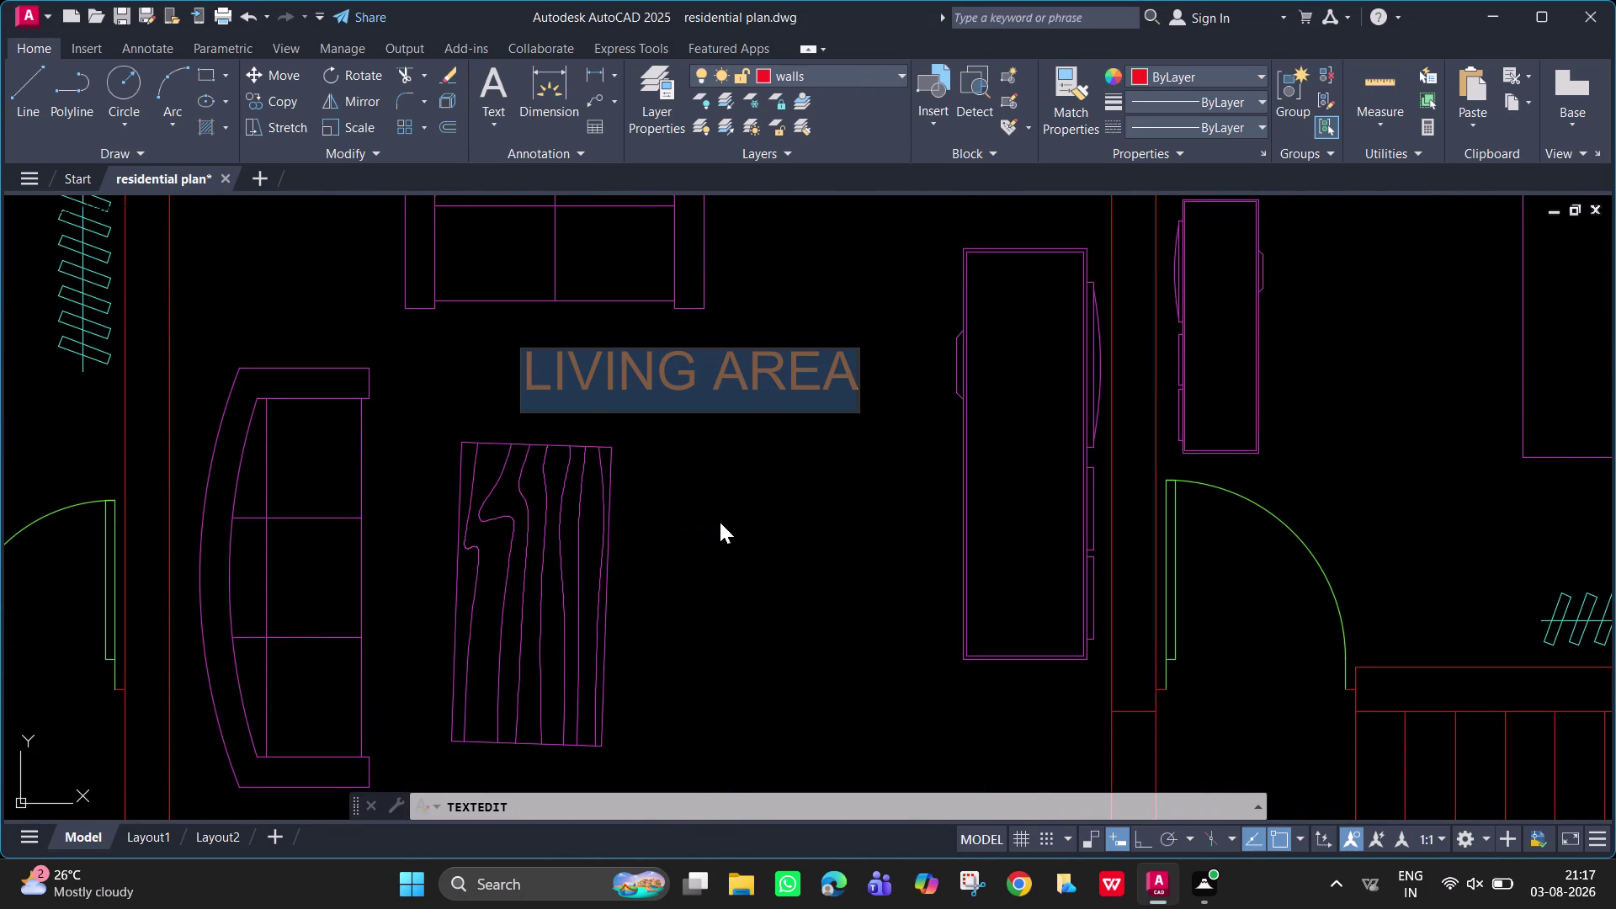
click(719, 521)
key(Escape)
click(766, 371)
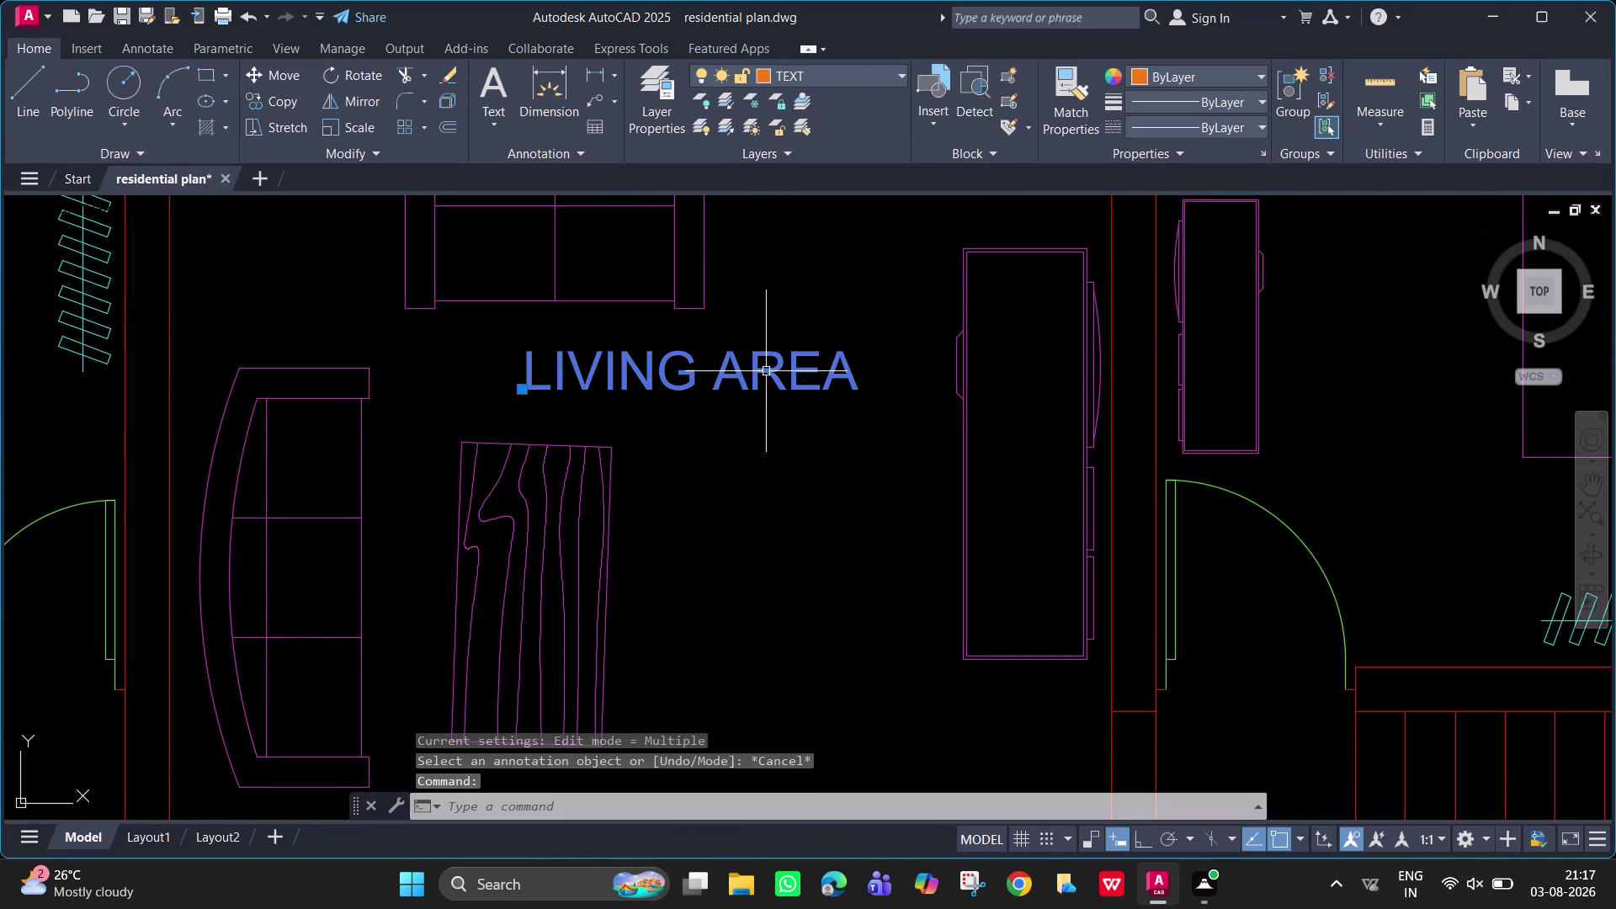
text(CO)
key(space)
click(765, 371)
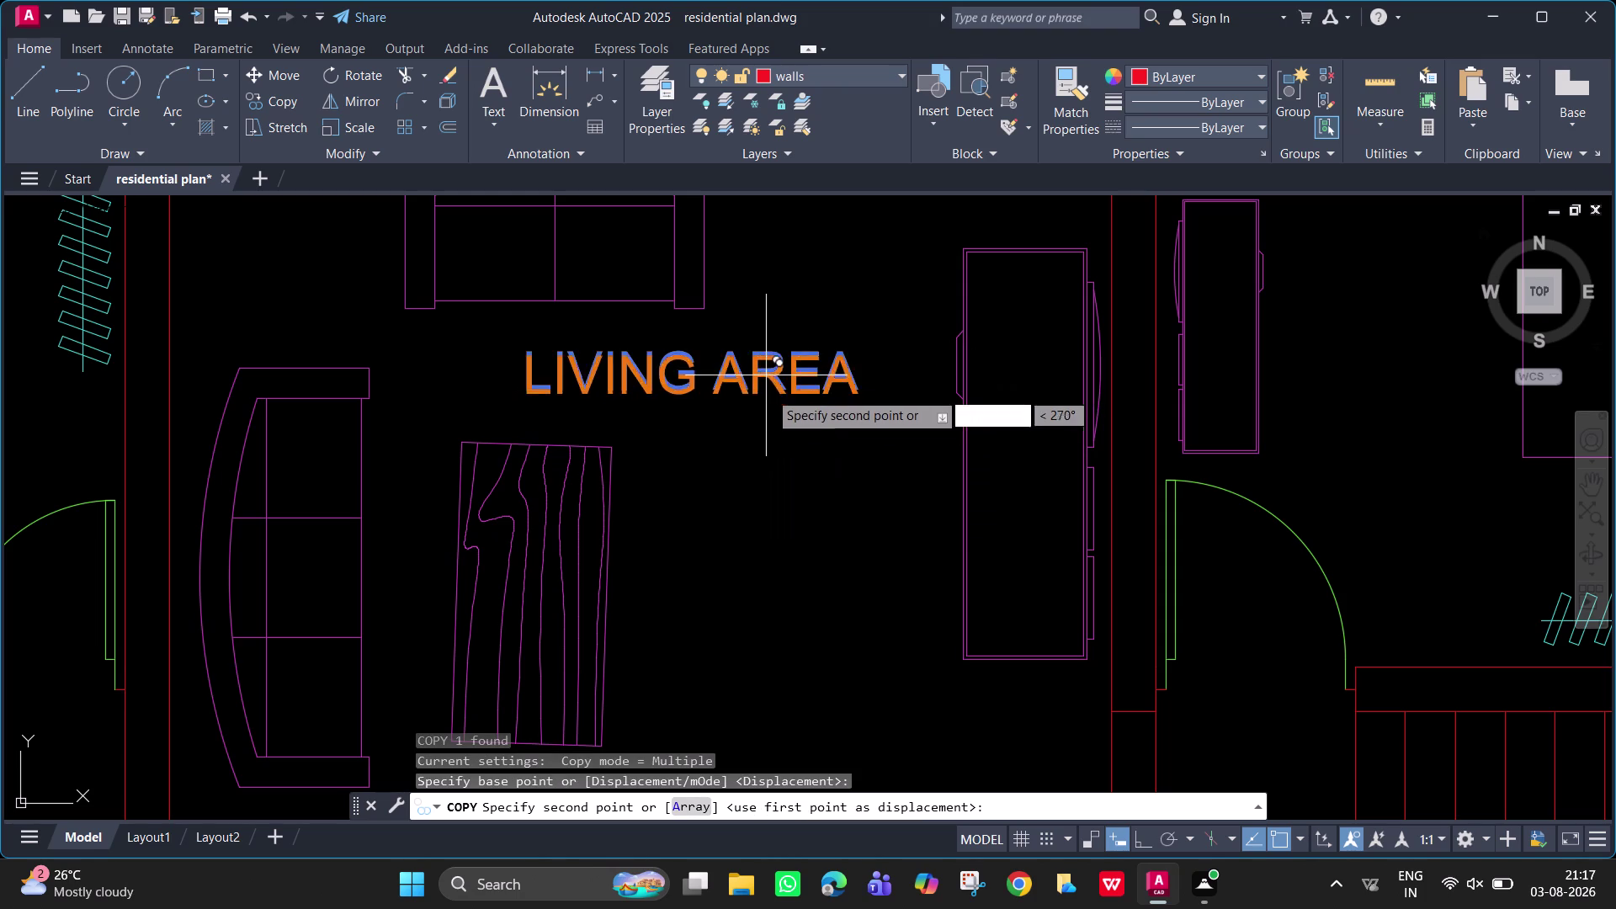
click(765, 417)
key(Escape)
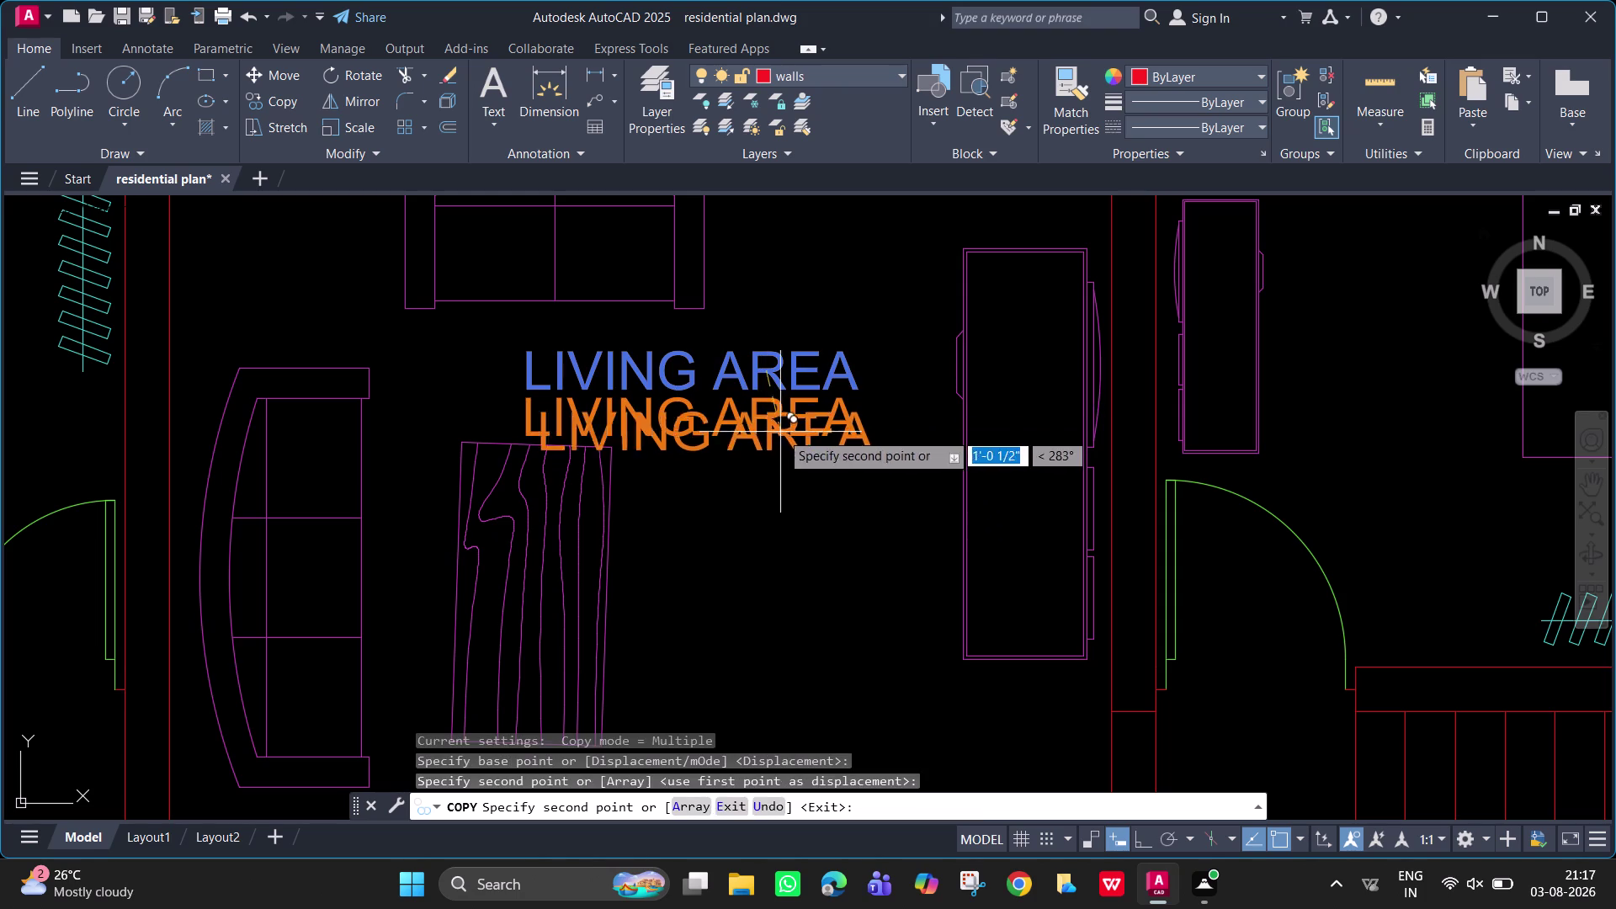
Retype the copied label as 15'-9"X21'7.5" and end text editing.
double_click(775, 429)
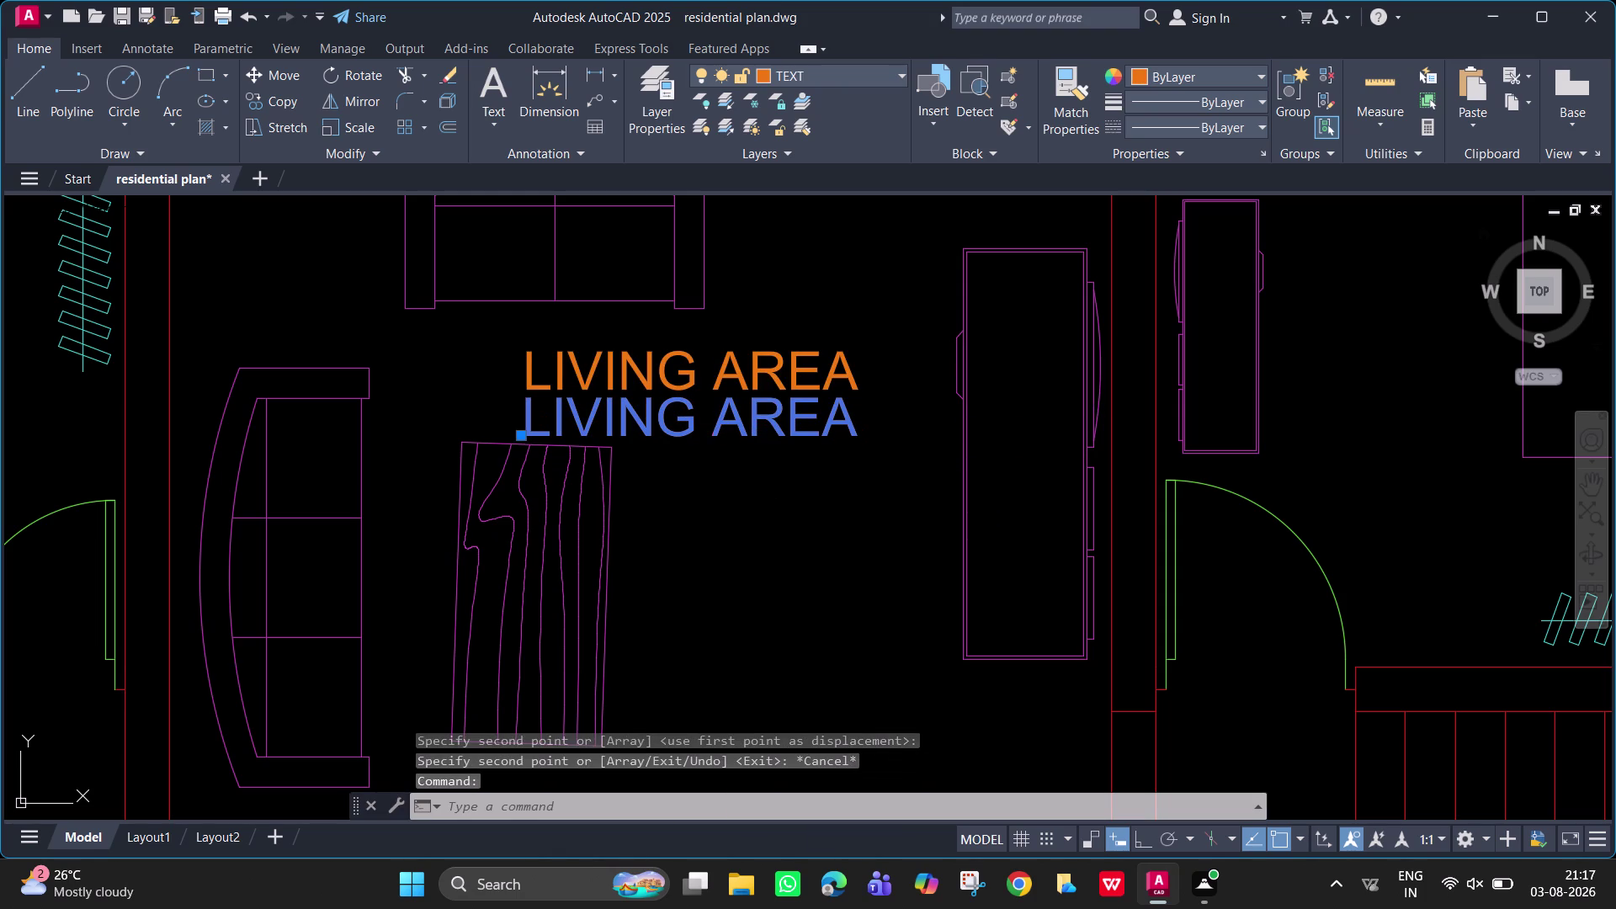
key(BackSpace)
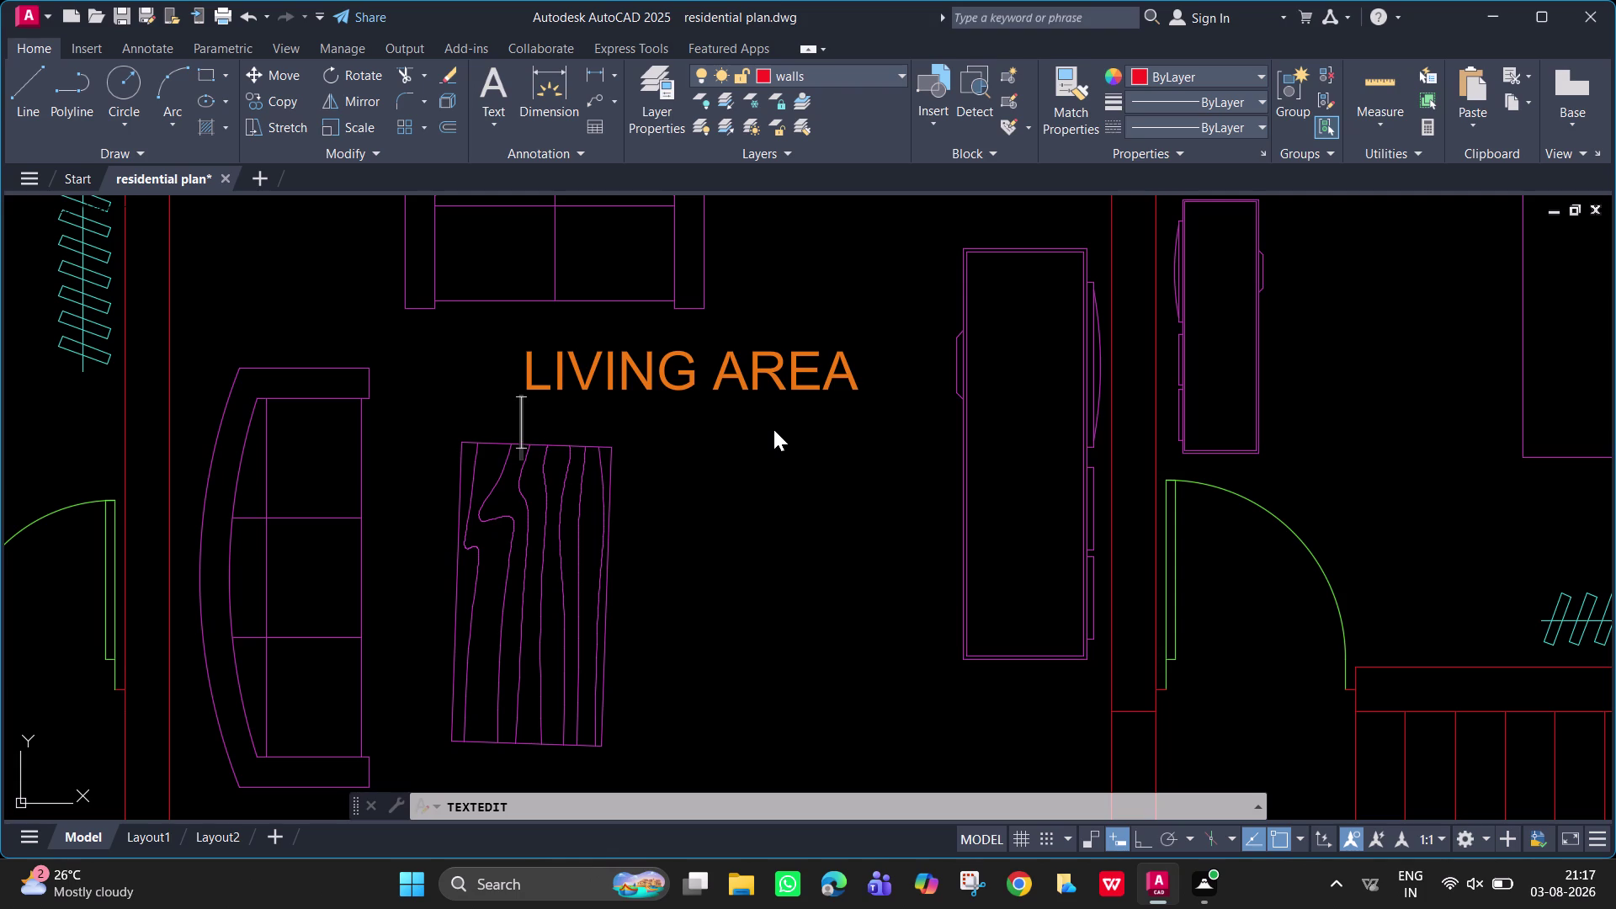
text(15')
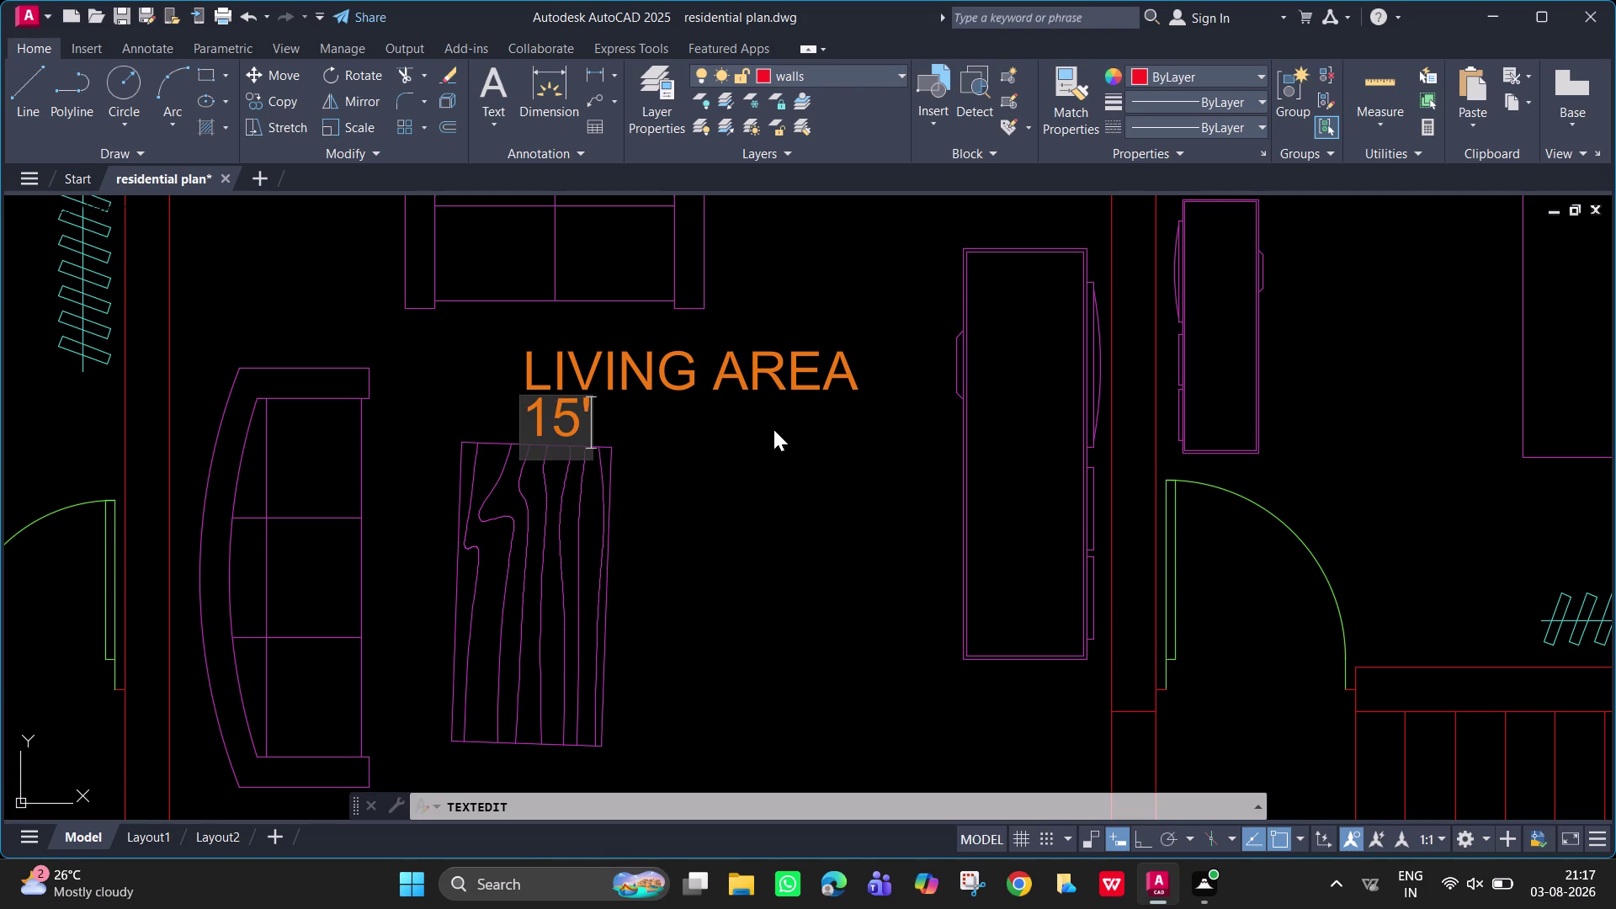
text(-9)
key(shift+quotedbl)
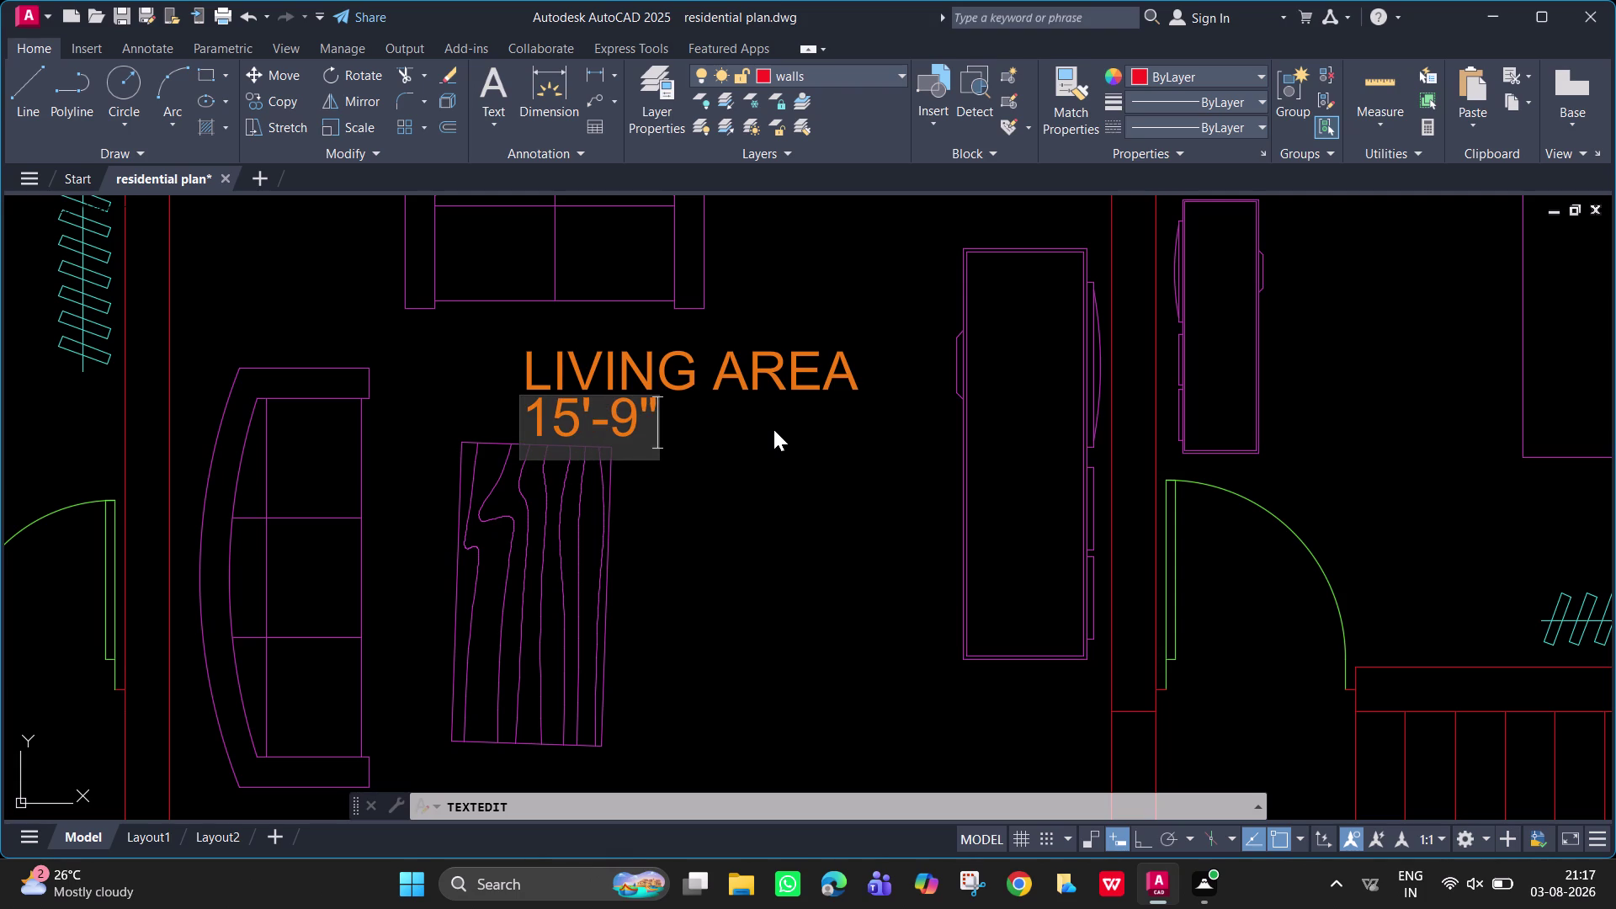
key(x)
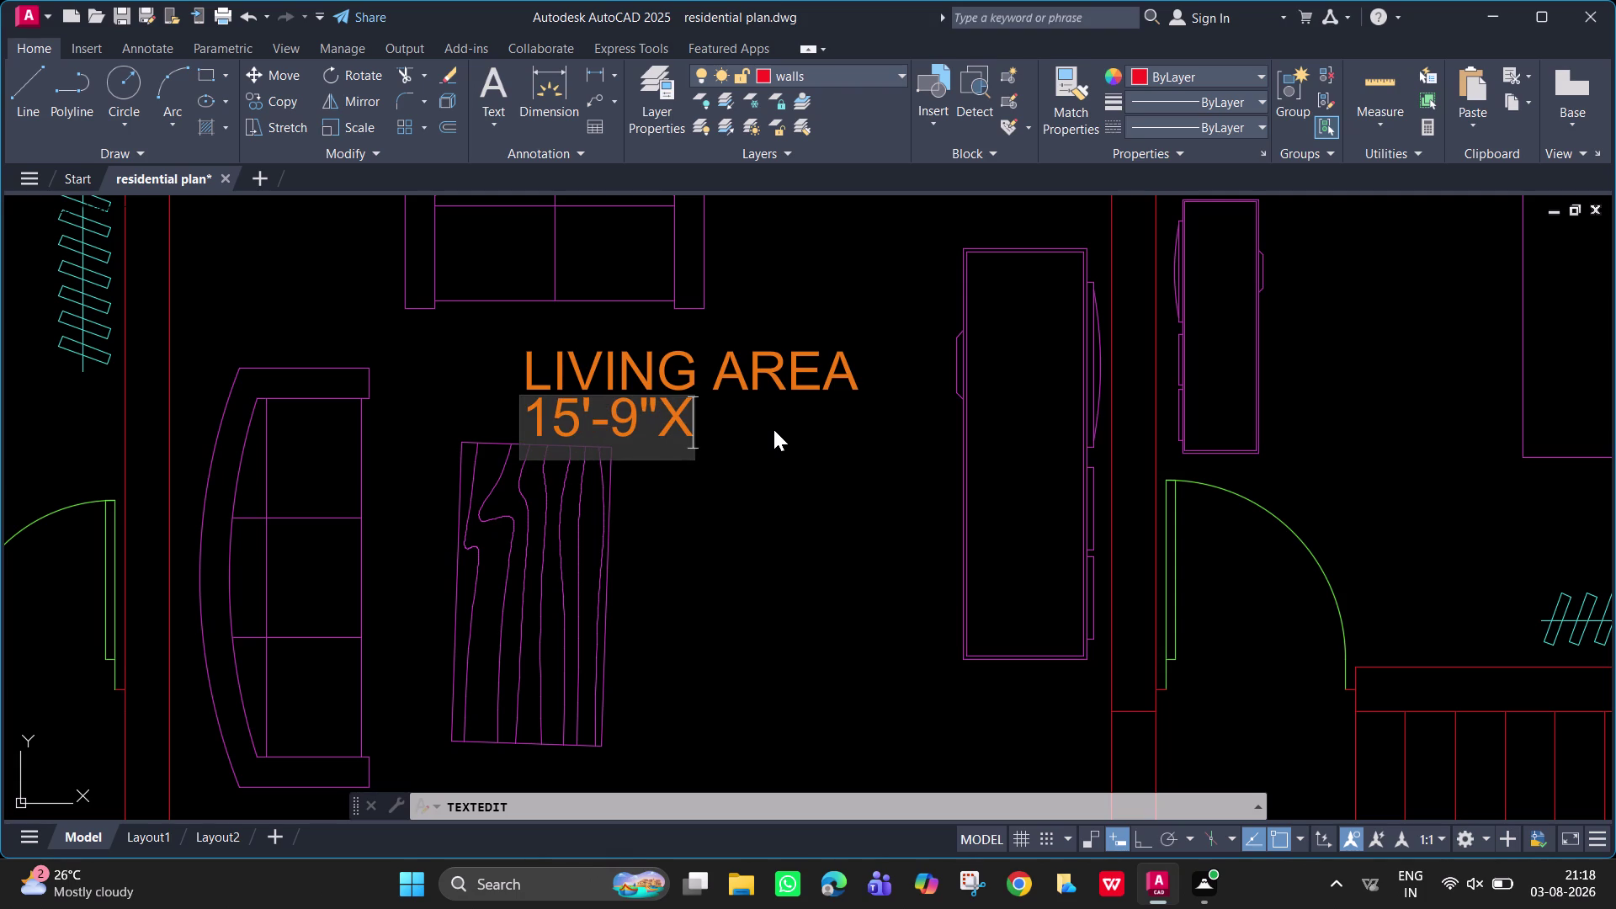
text(21)
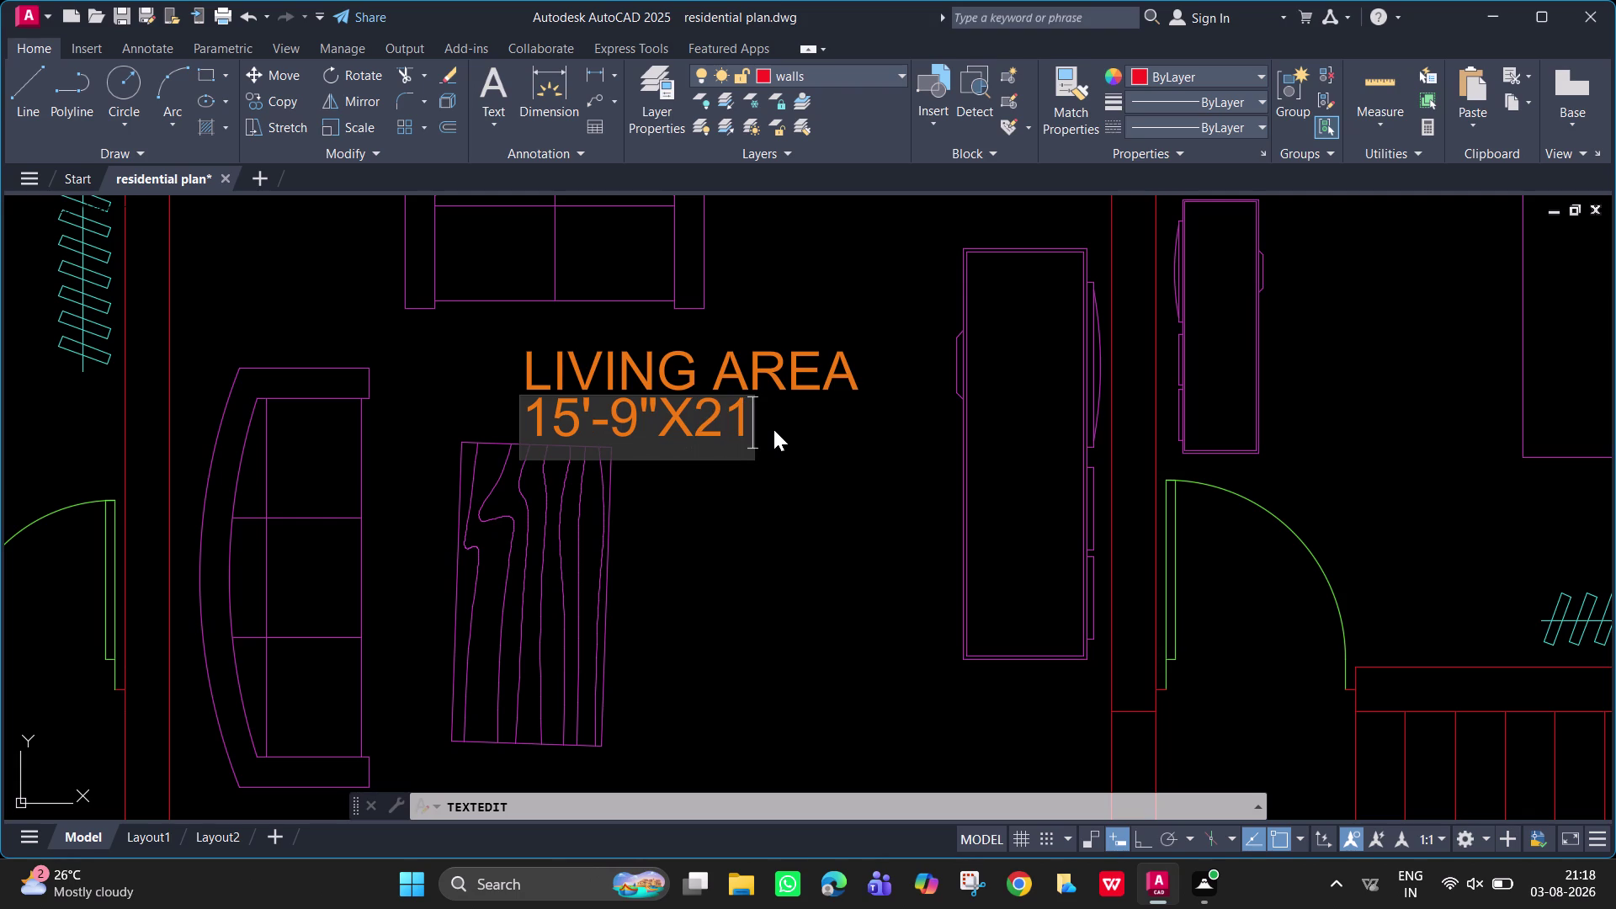
key(apostrophe)
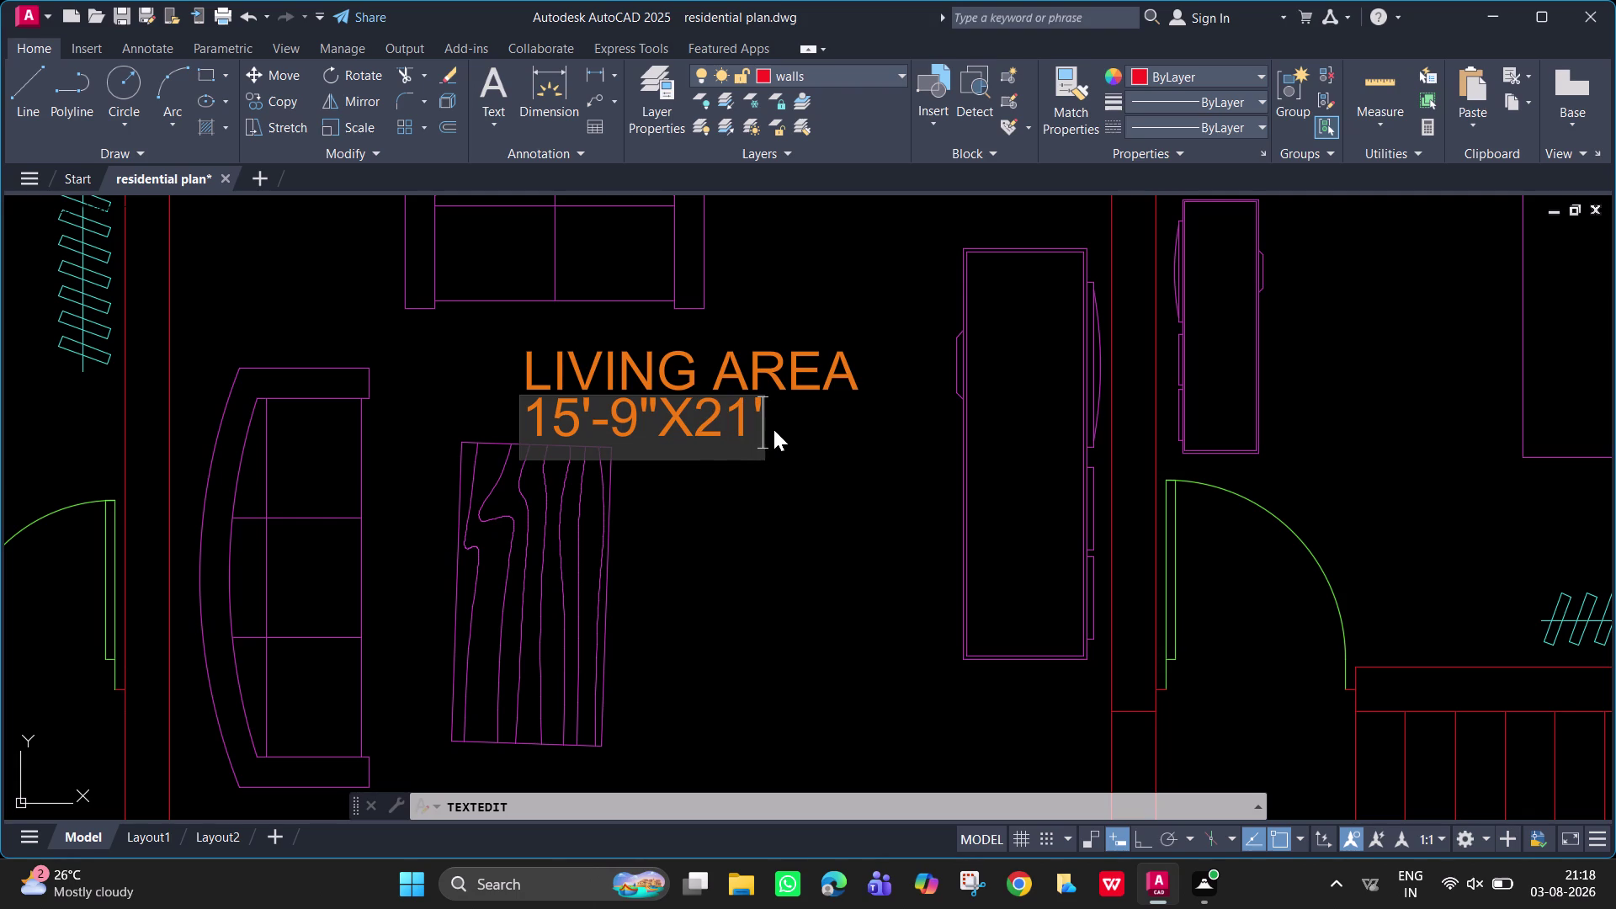
key(7)
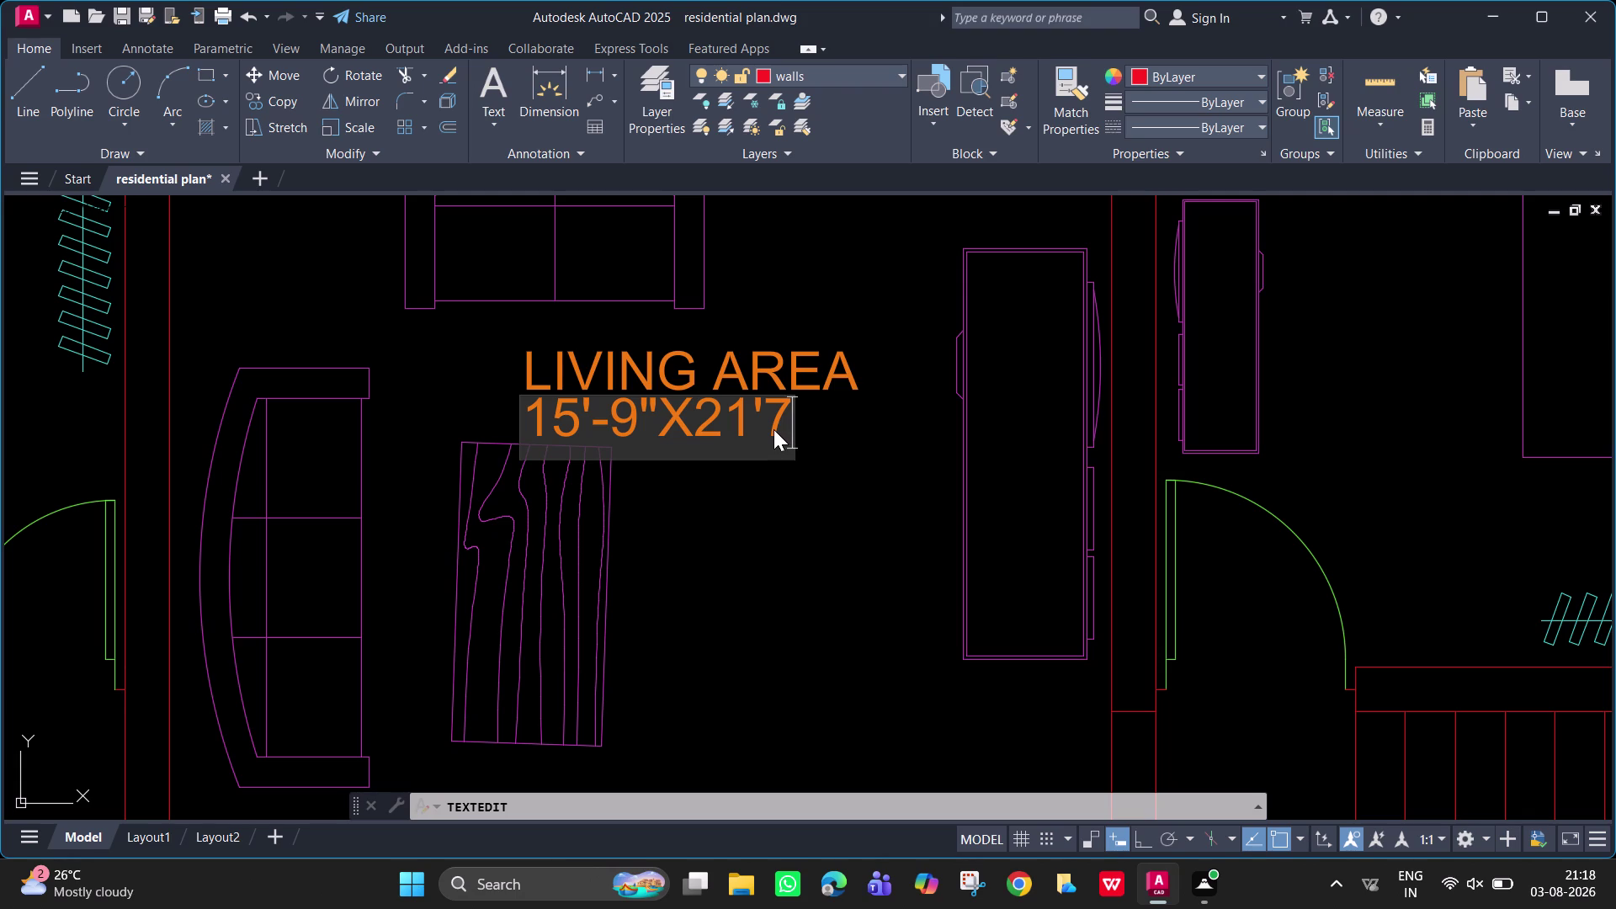
text(.5)
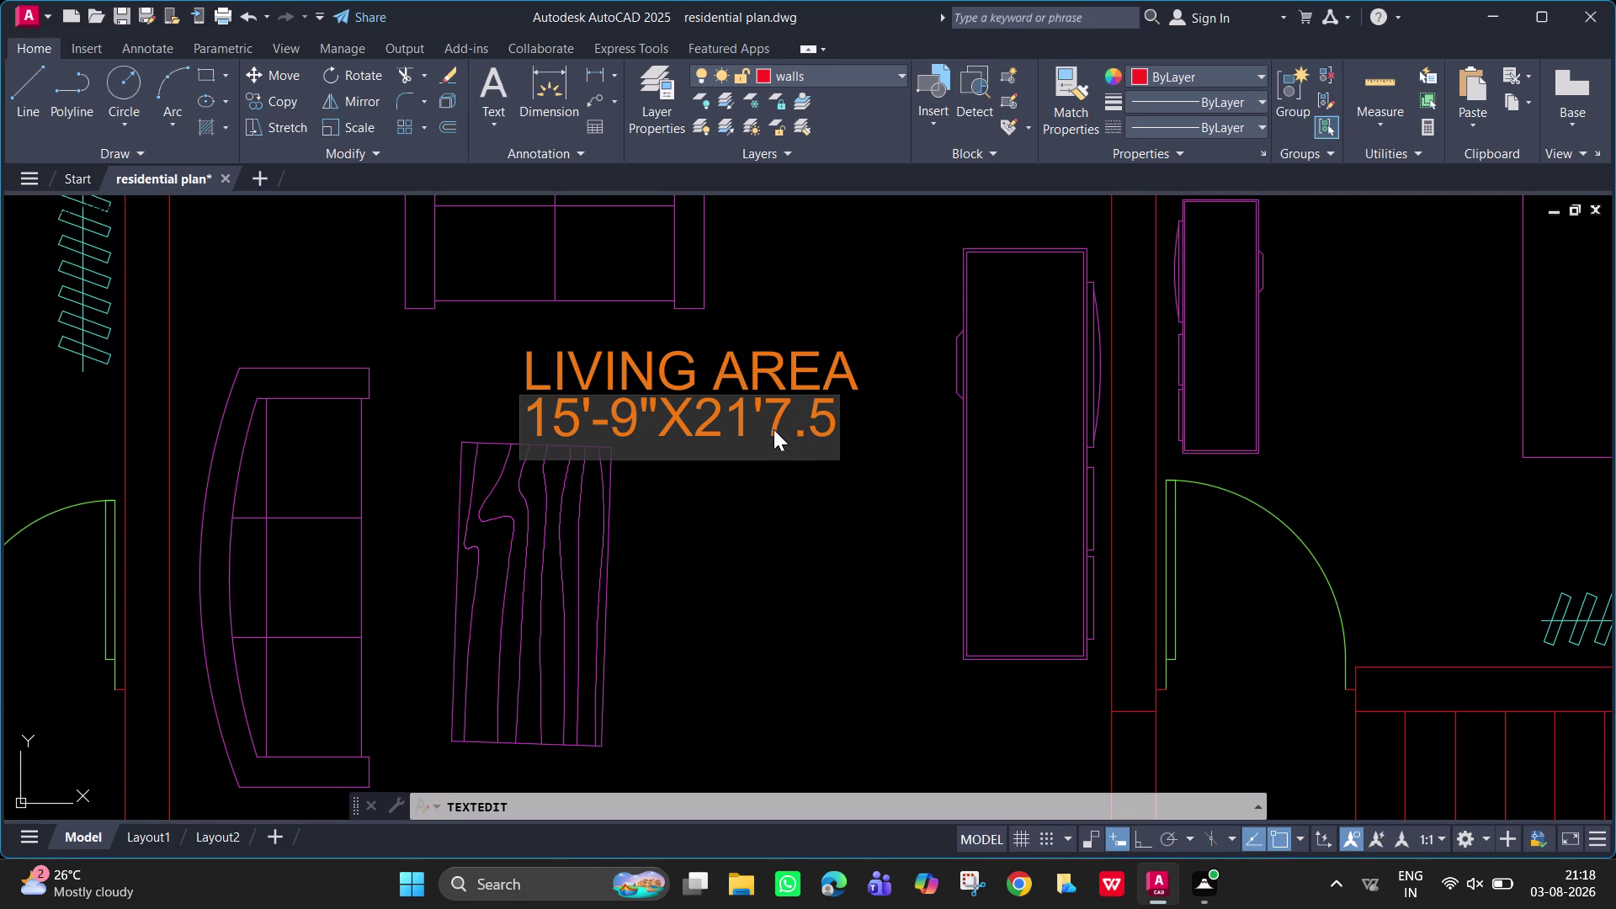
text(")
key(Return)
key(Return)
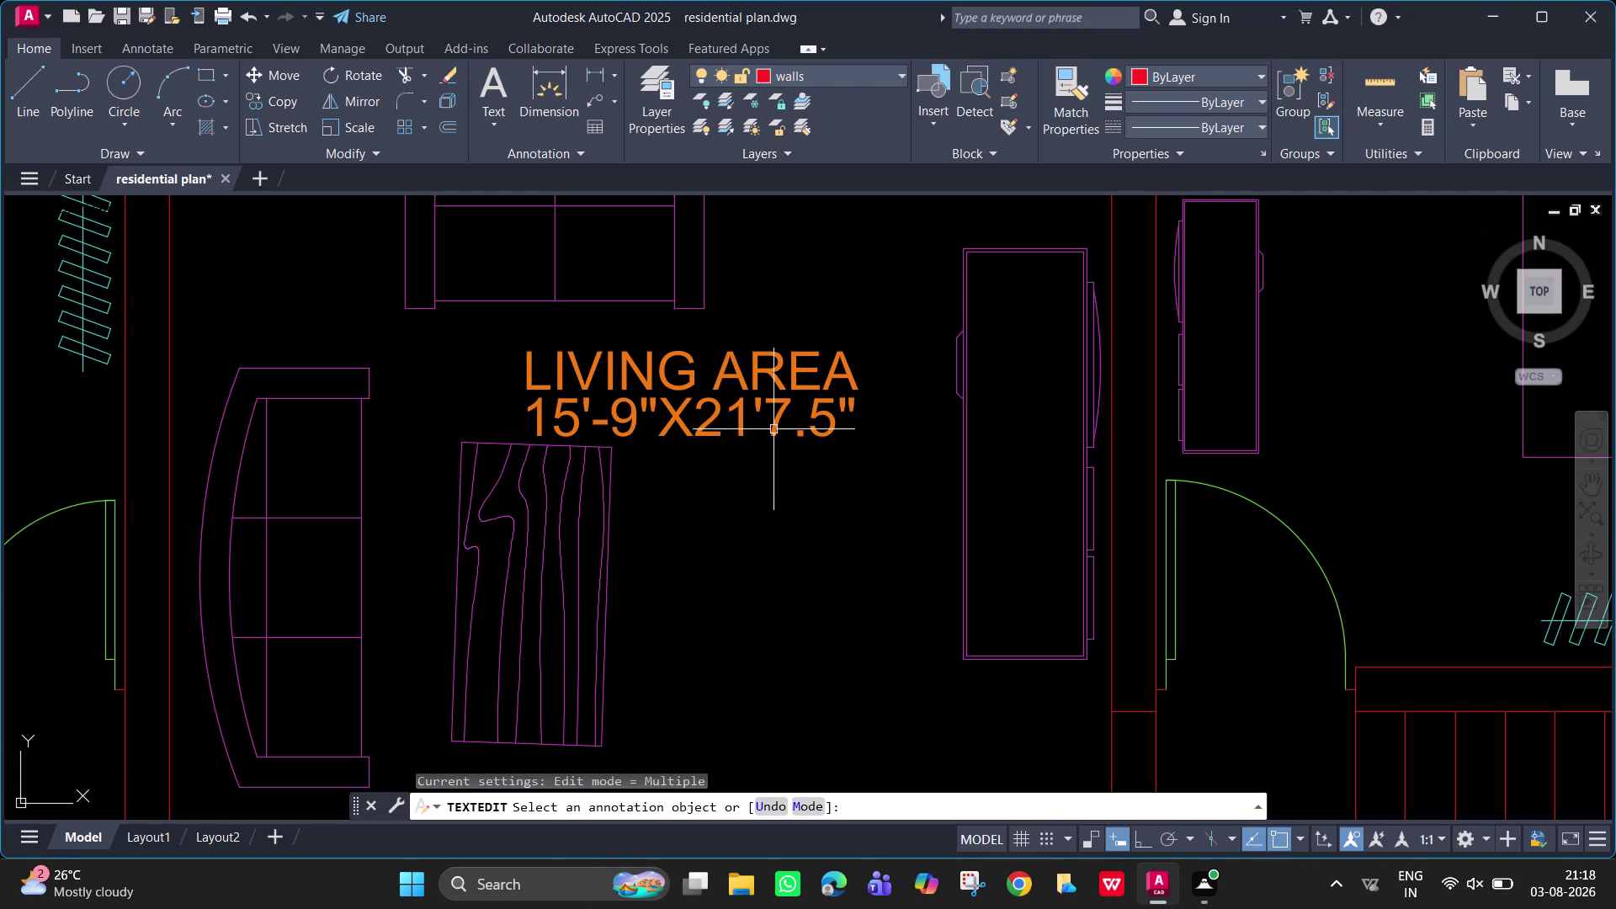
scroll(down, 3)
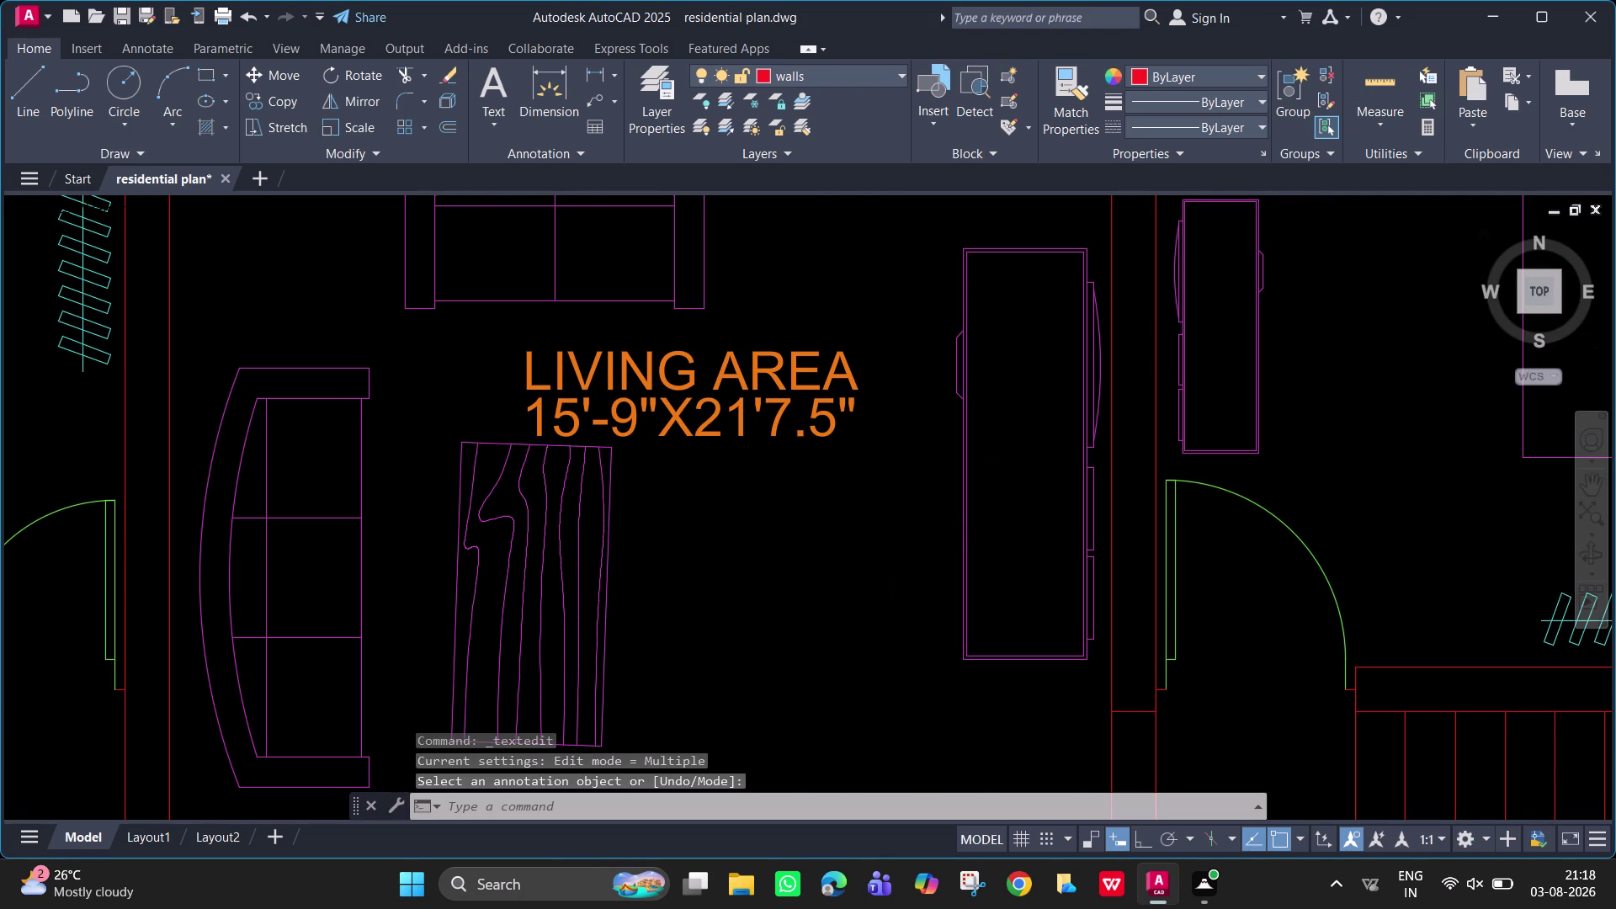
Bring the right-hand bedroom's BED ROOM label into view.
scroll(down, 3)
middle_drag(879, 459, 837, 523)
scroll(down, 3)
scroll(down, 3)
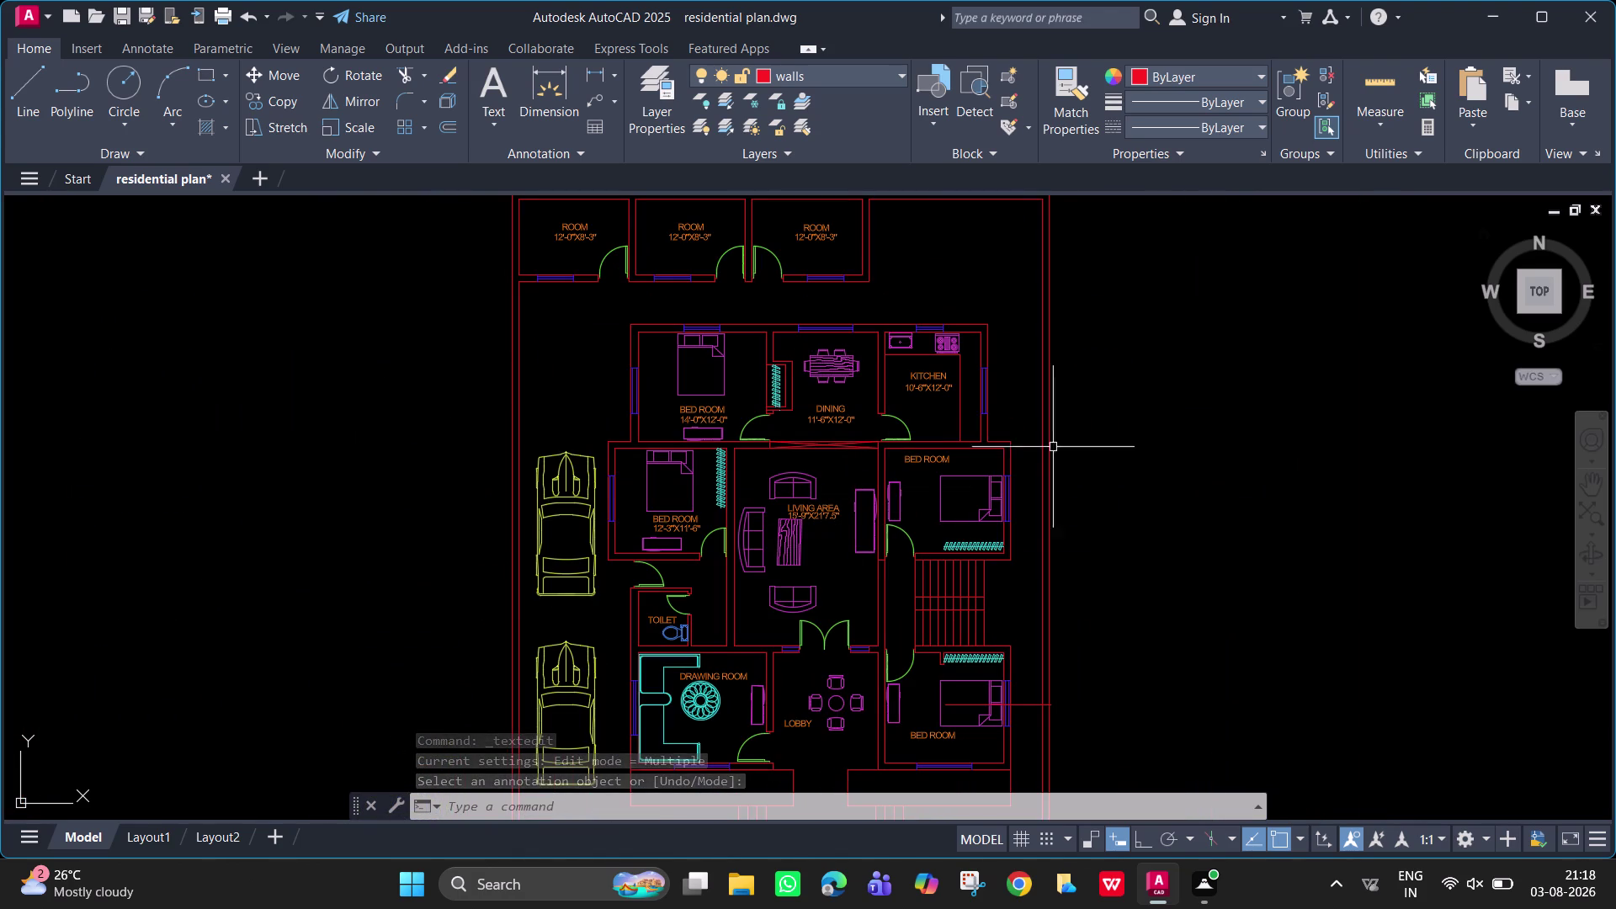
middle_drag(930, 479, 921, 480)
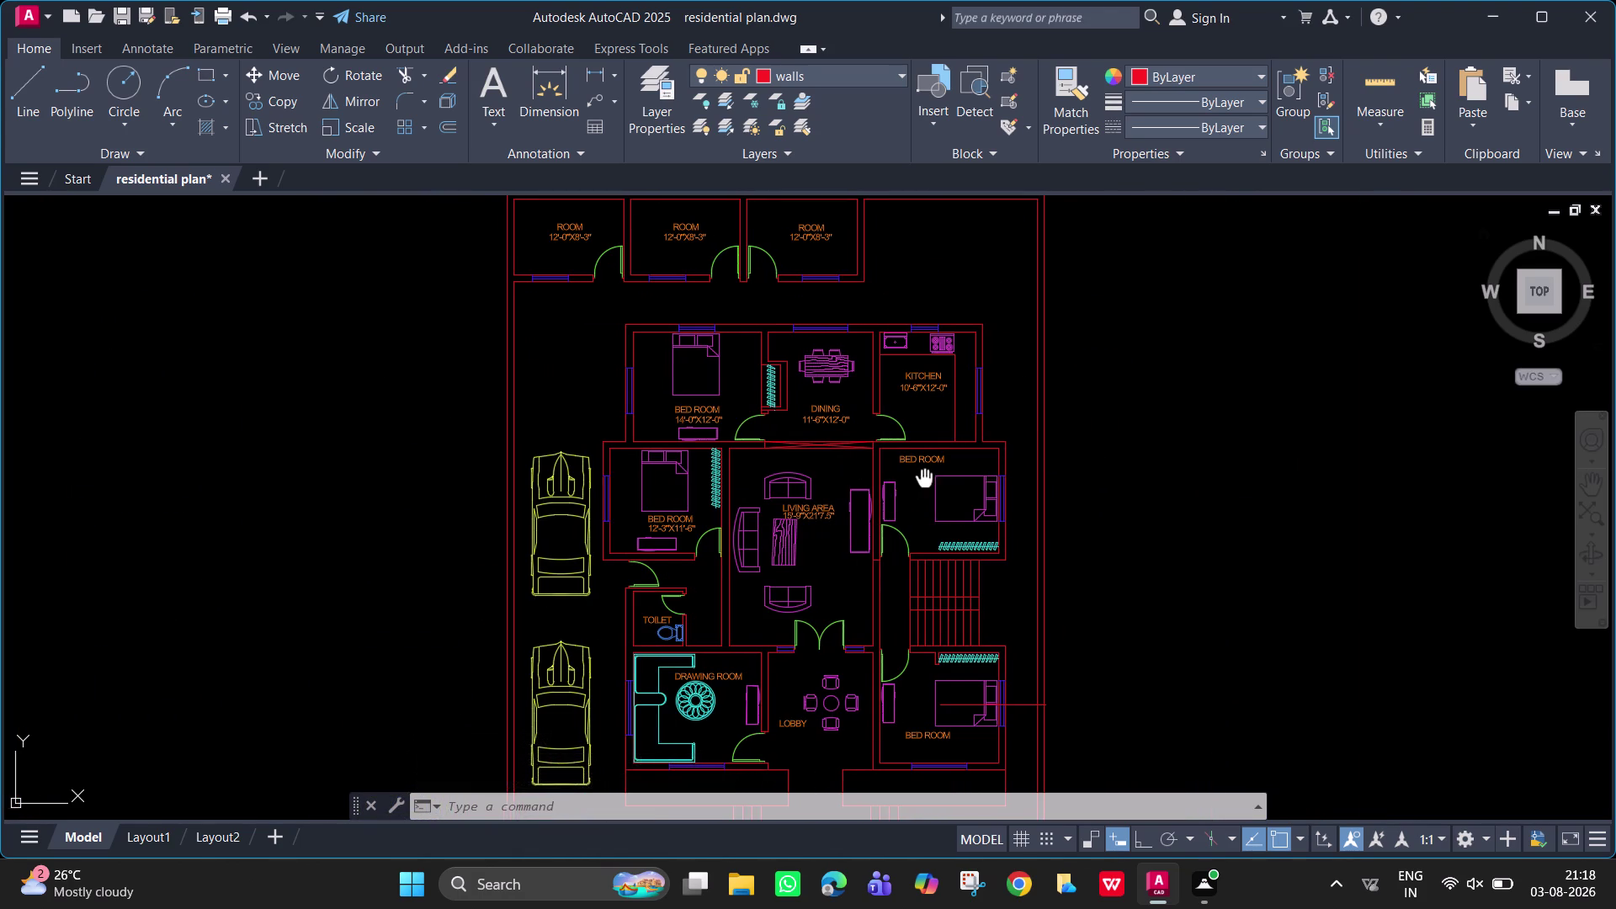
middle_drag(922, 480, 901, 482)
scroll(up, 3)
middle_drag(902, 483, 888, 493)
scroll(up, 3)
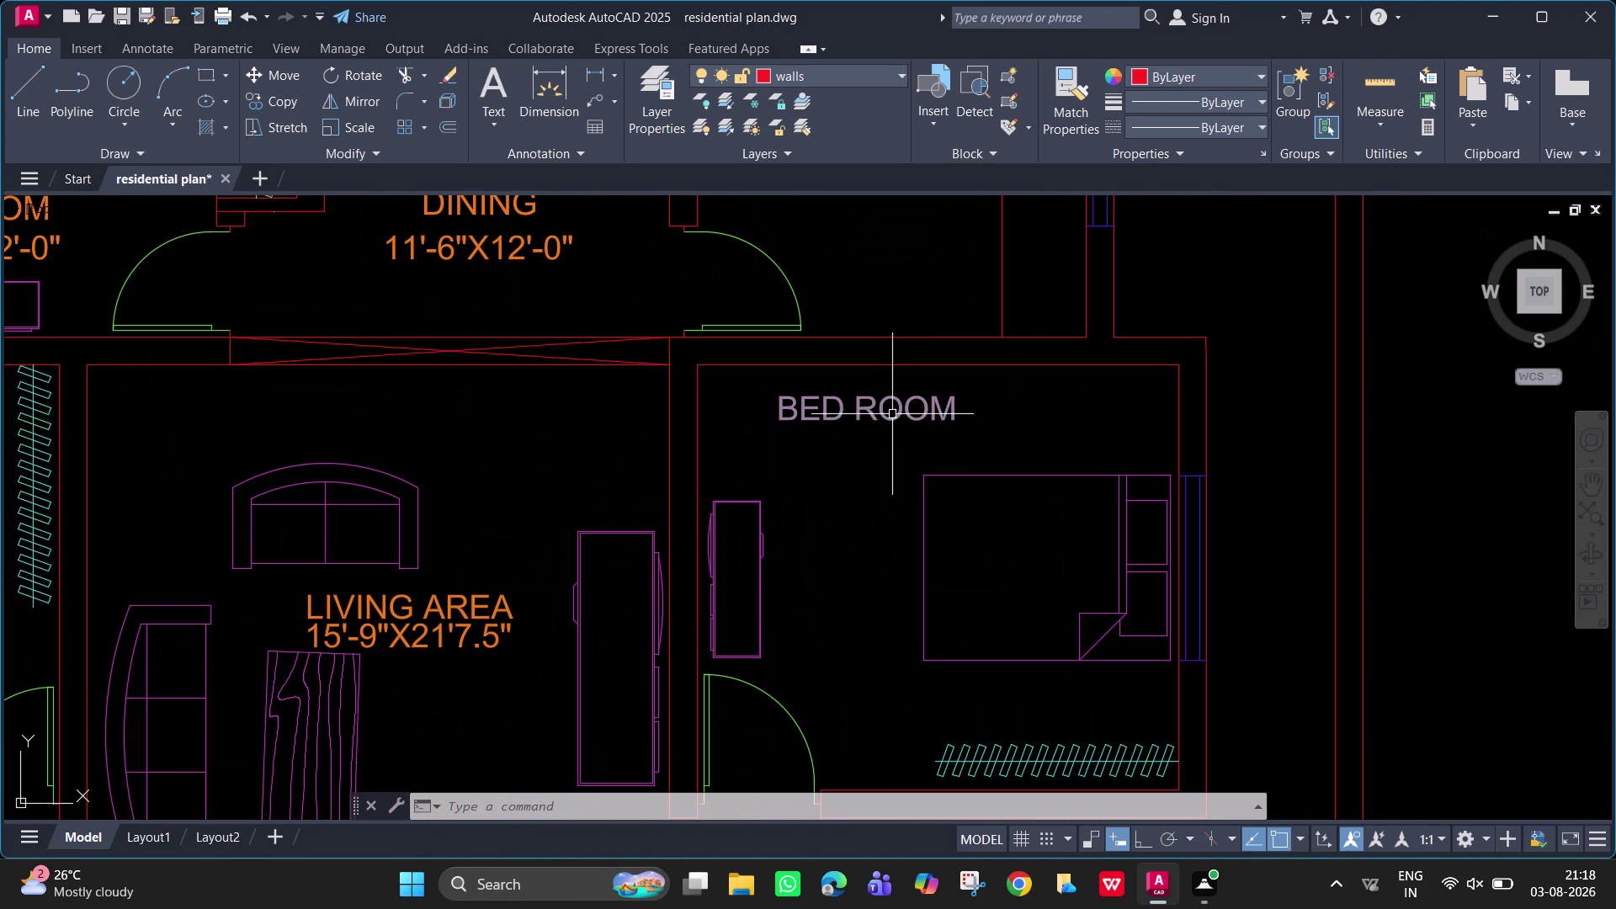
double_click(893, 409)
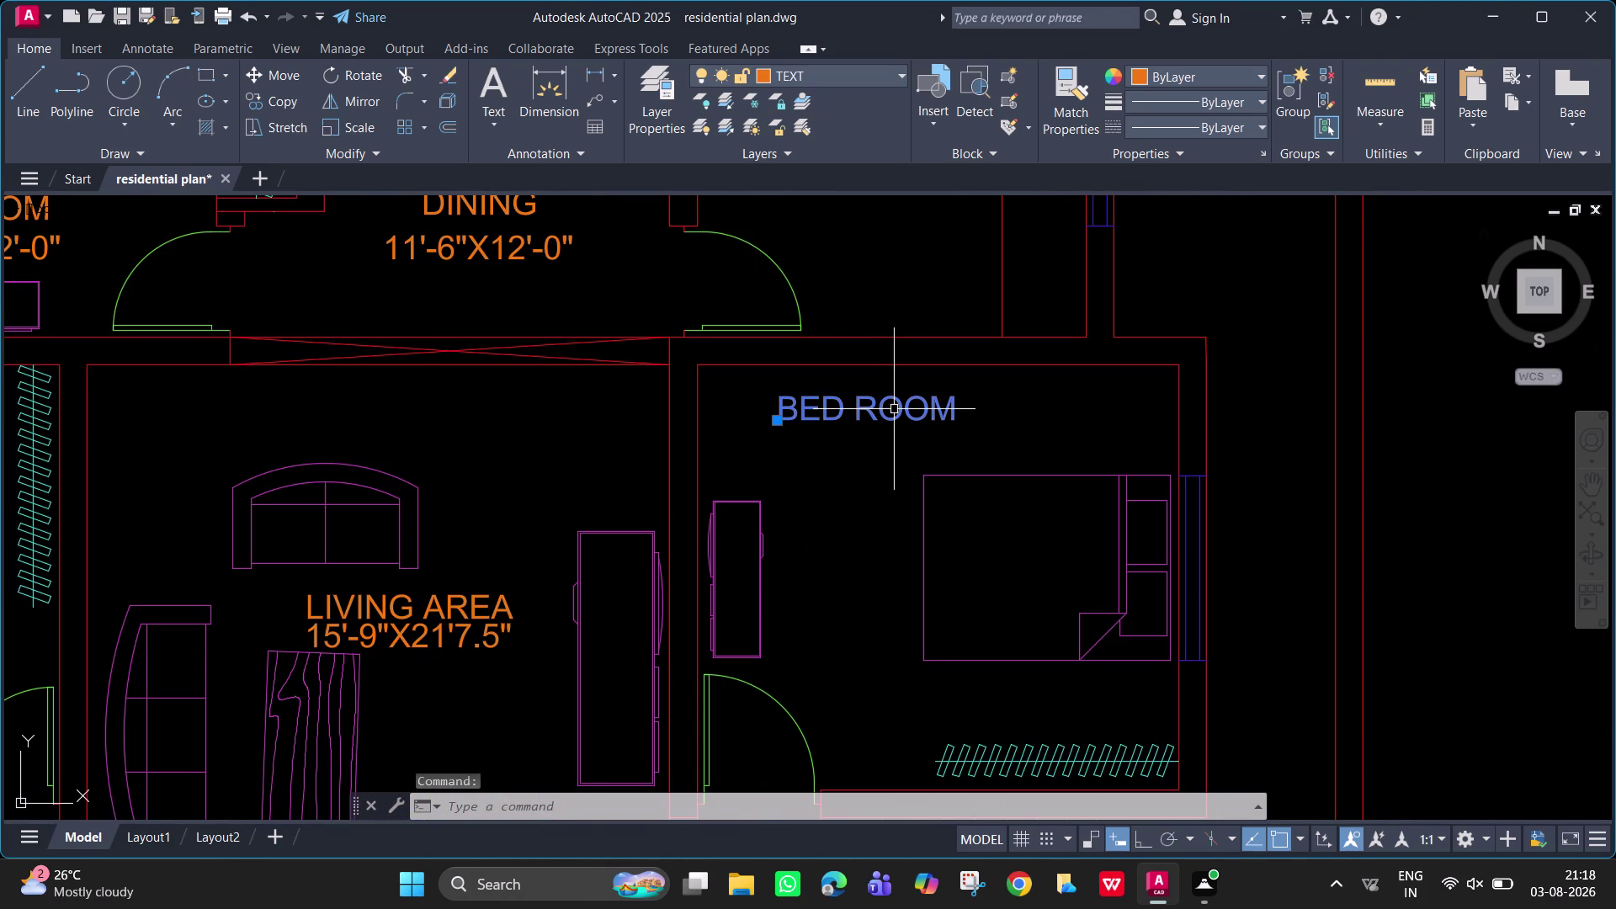
key(Escape)
key(Escape)
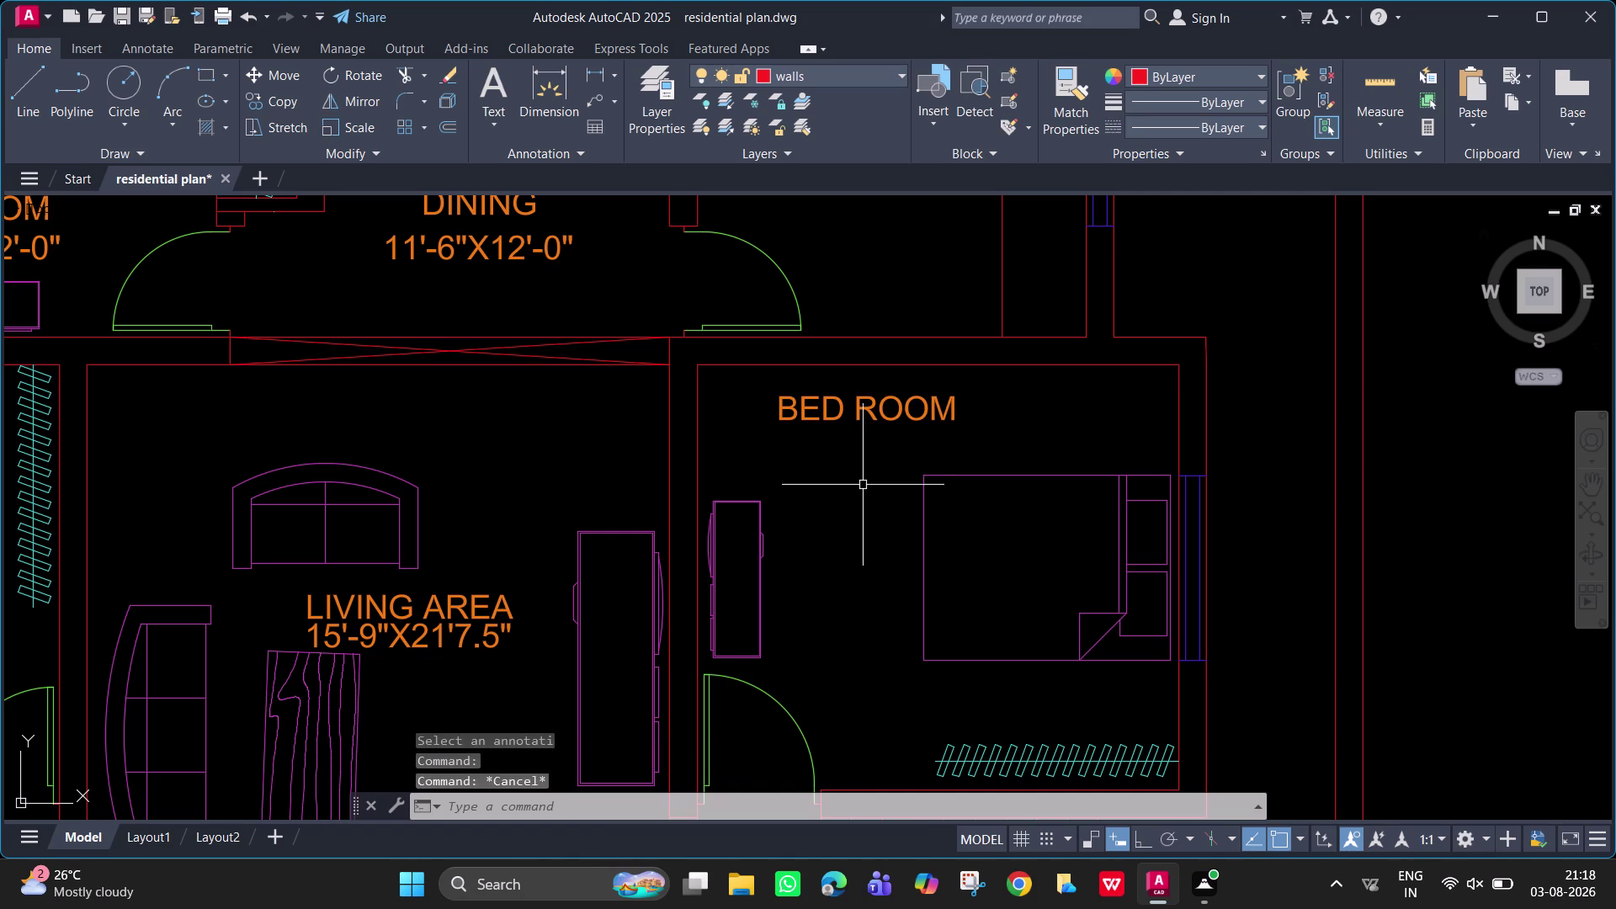
key(Escape)
Copy the BED ROOM label to just below itself.
click(886, 415)
text(C)
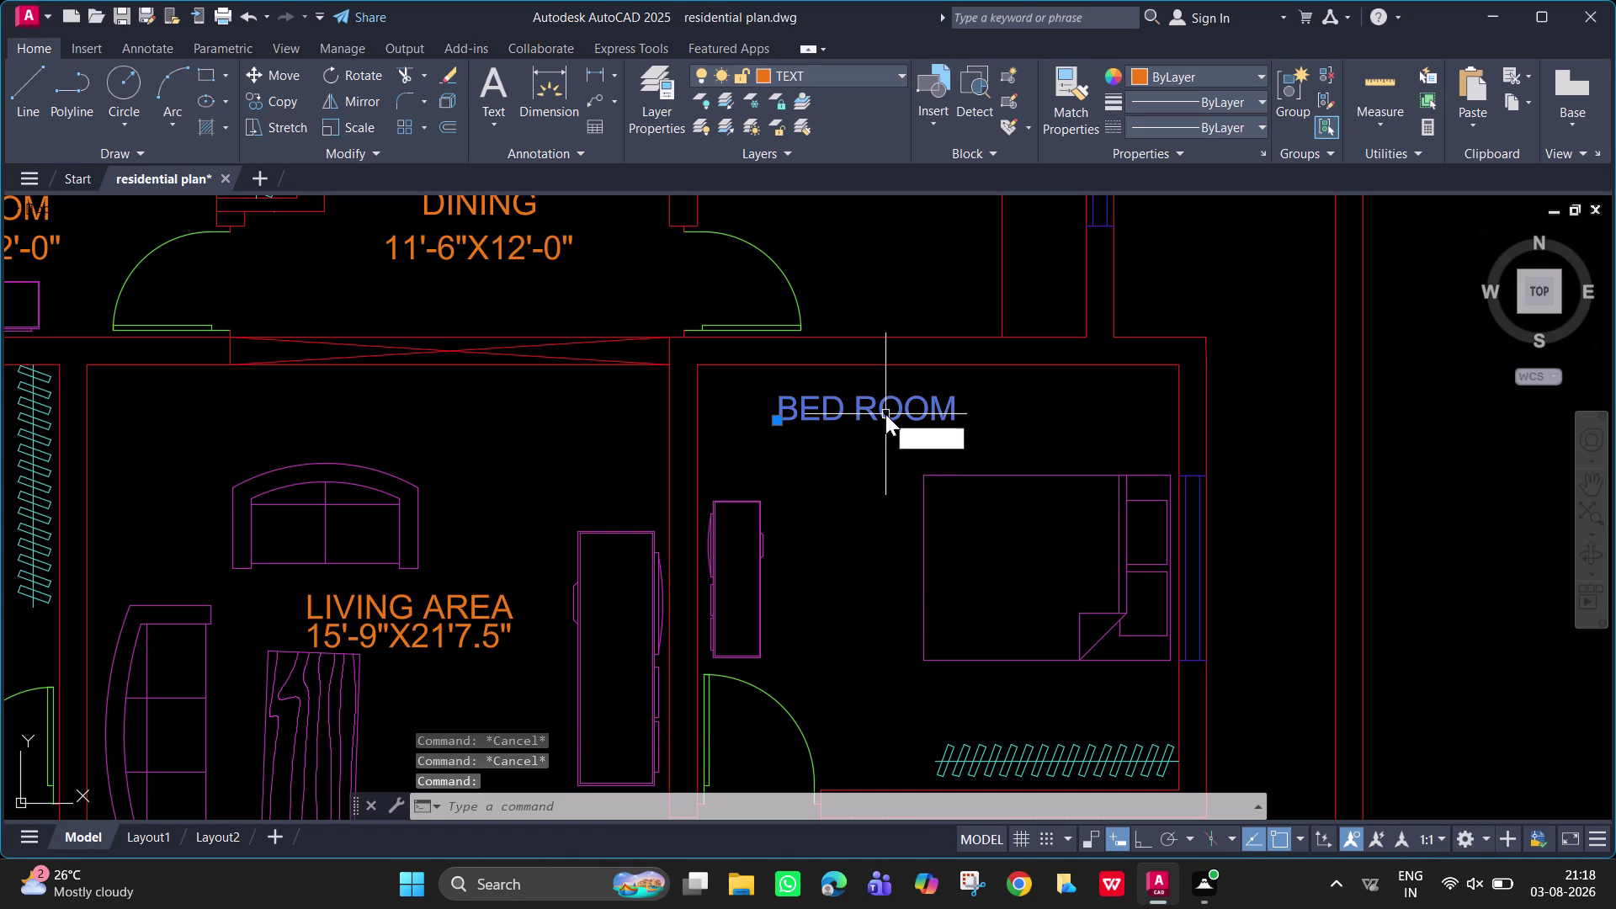
text(O)
key(space)
click(886, 414)
click(883, 449)
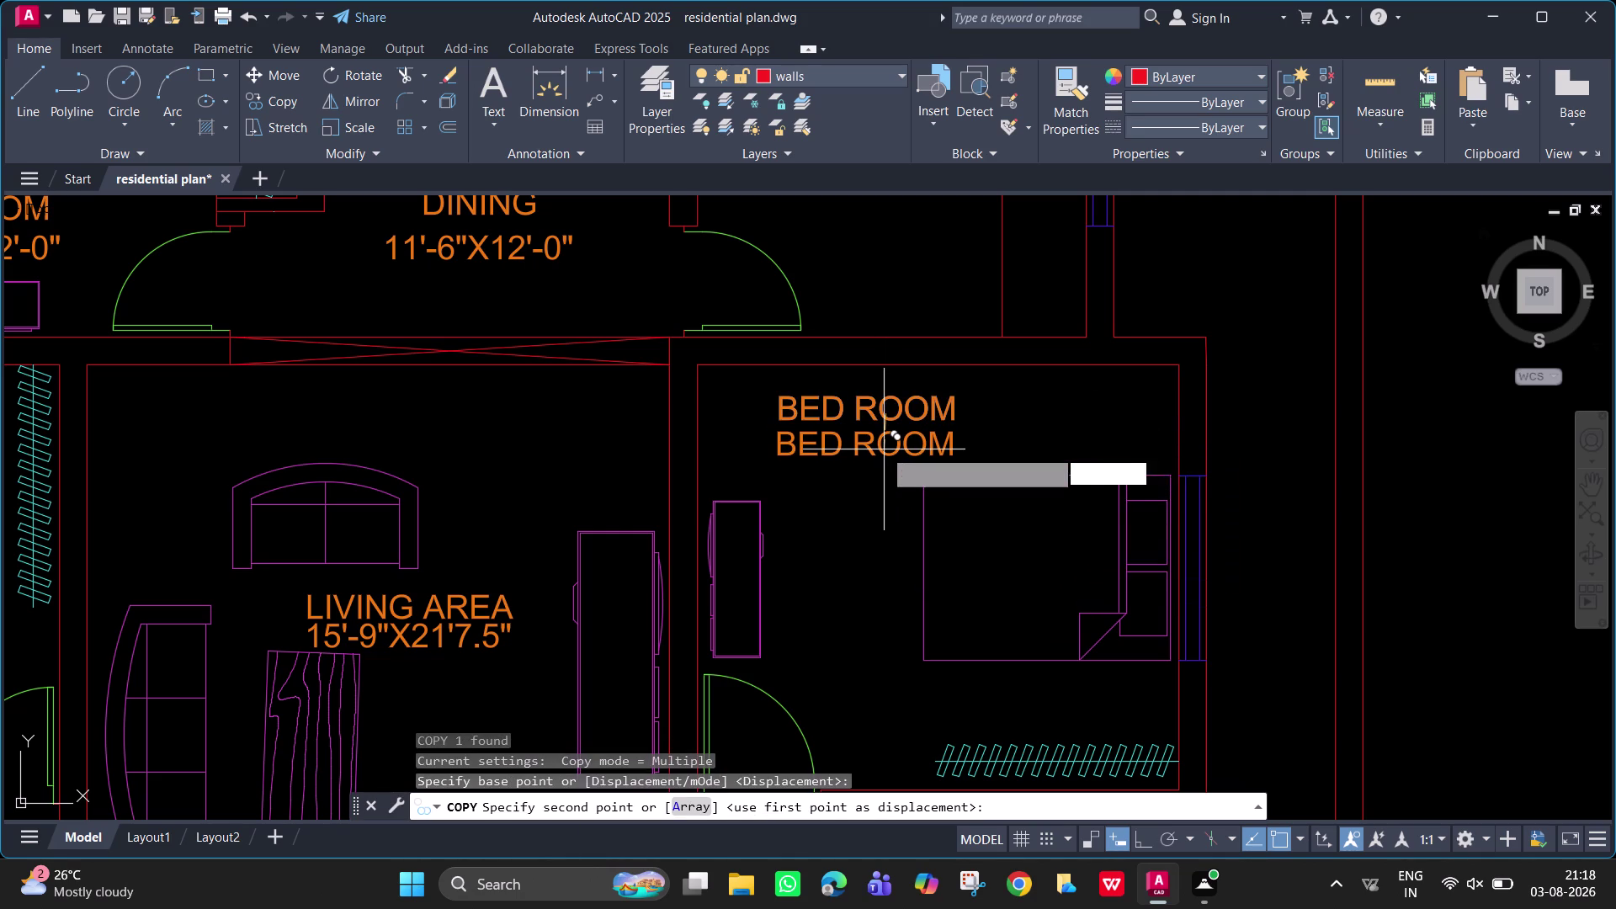
key(Escape)
Retype the copied label as 13'-0"X11'6" and end text editing.
double_click(893, 451)
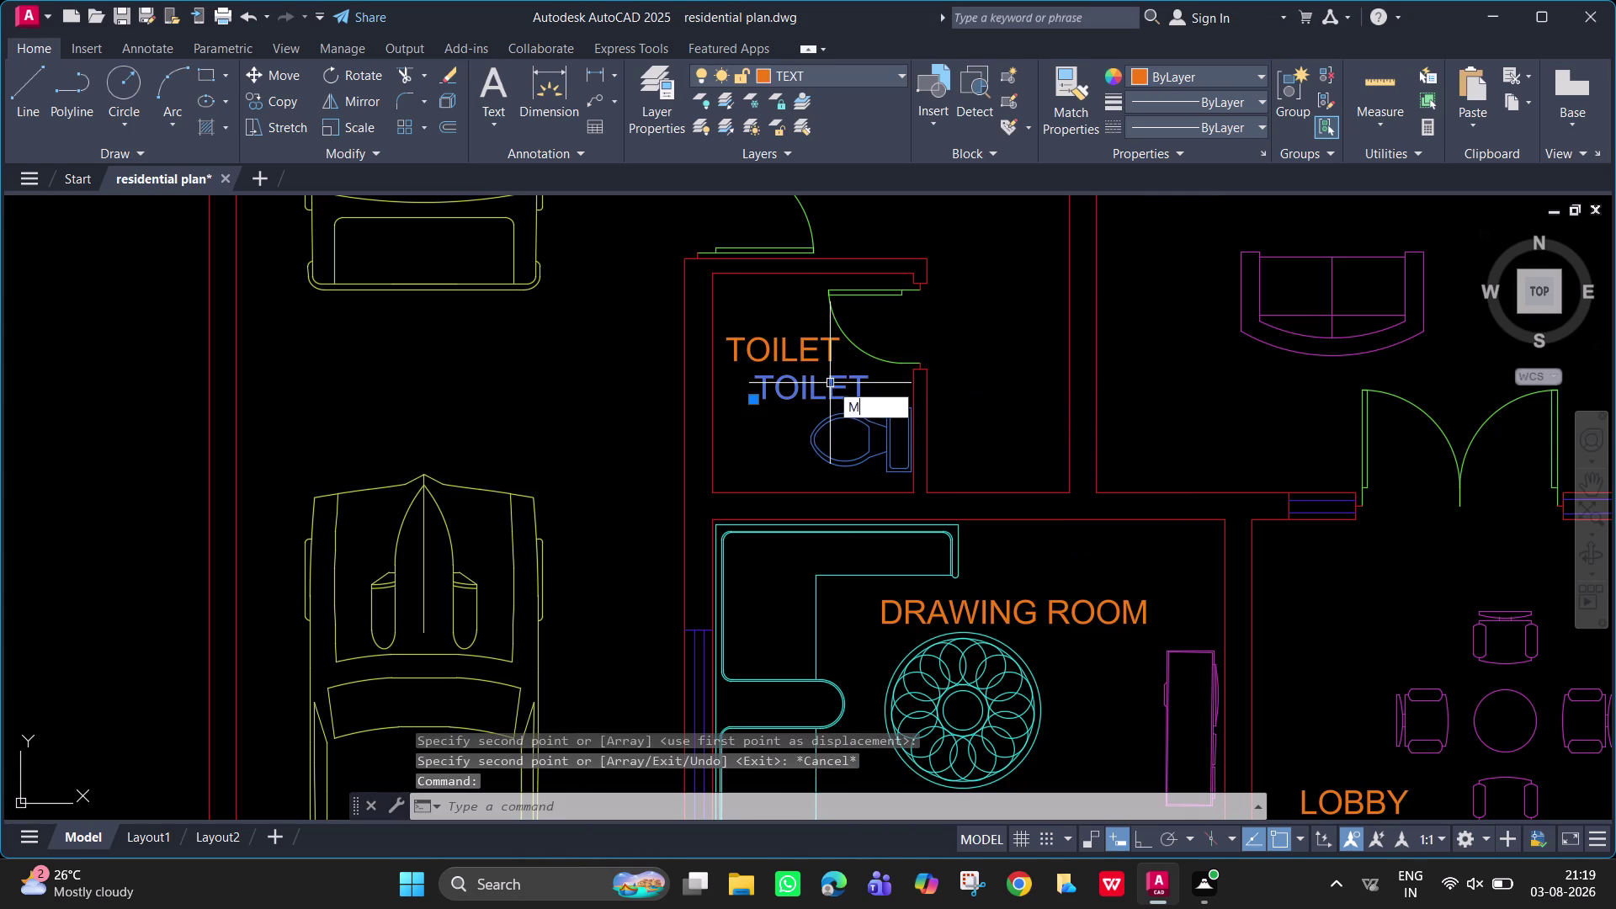
Move the copied TOILET label to sit just under the original.
click(830, 383)
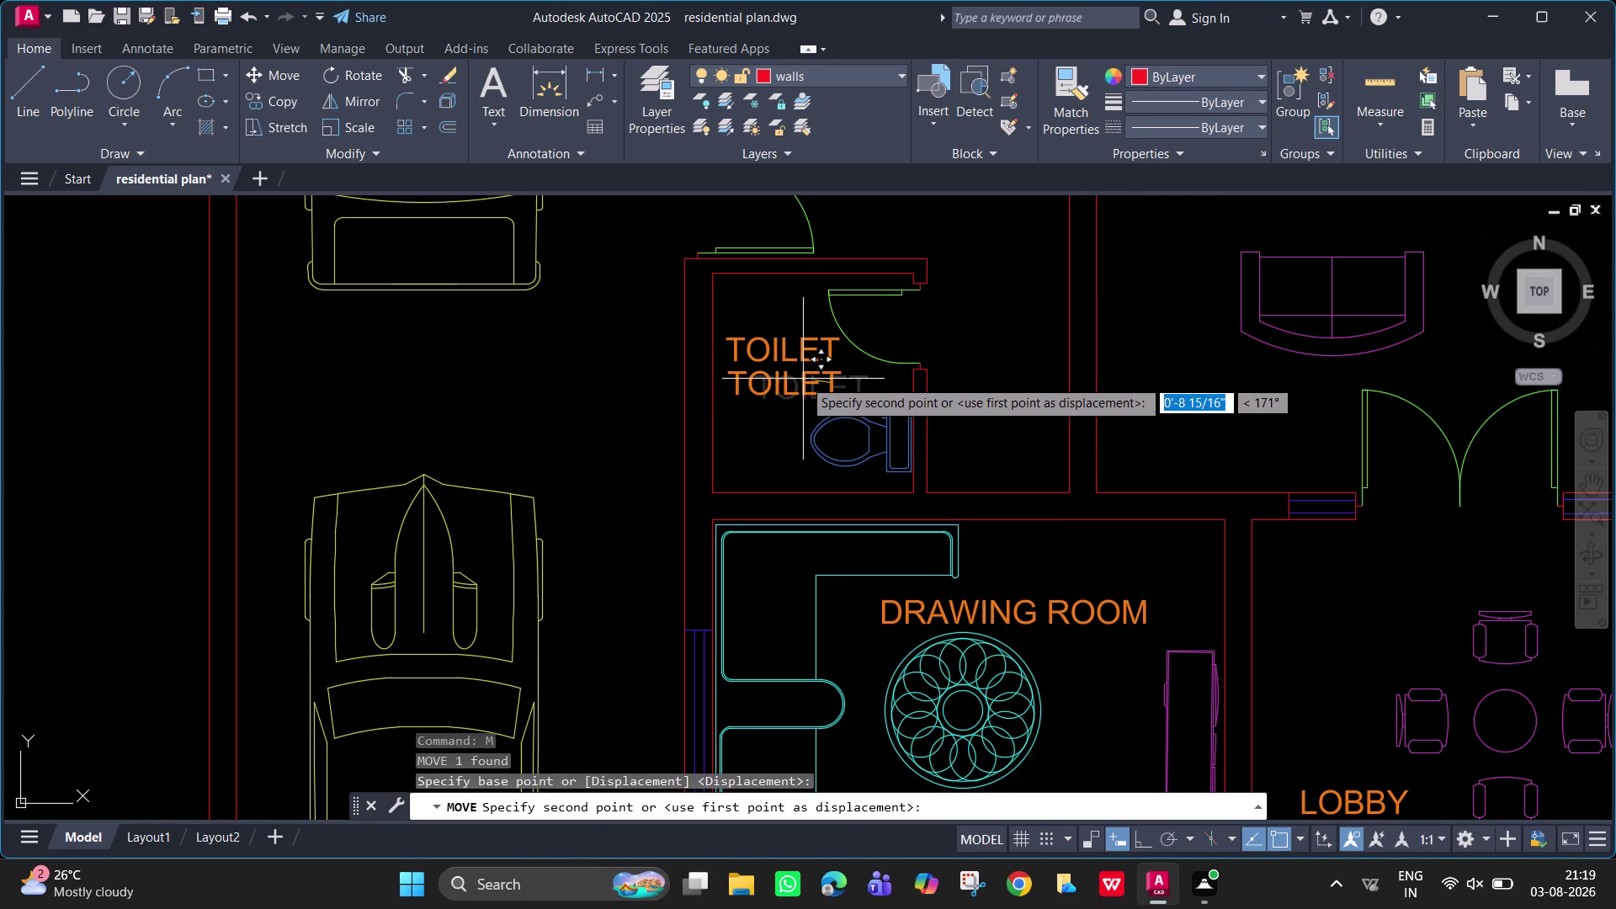
click(802, 379)
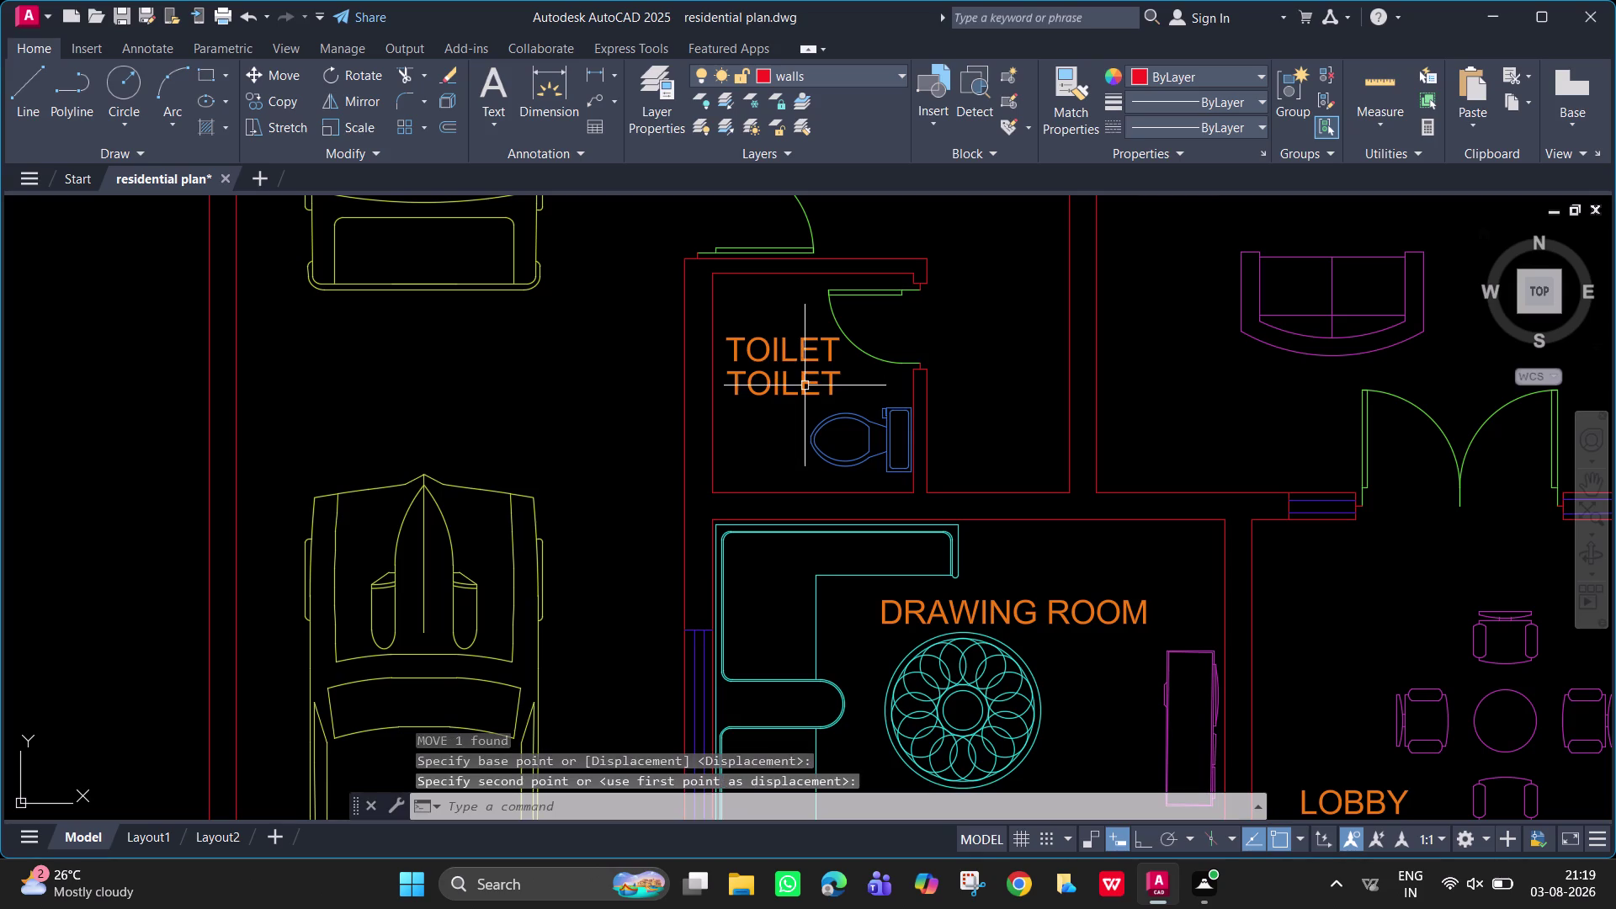